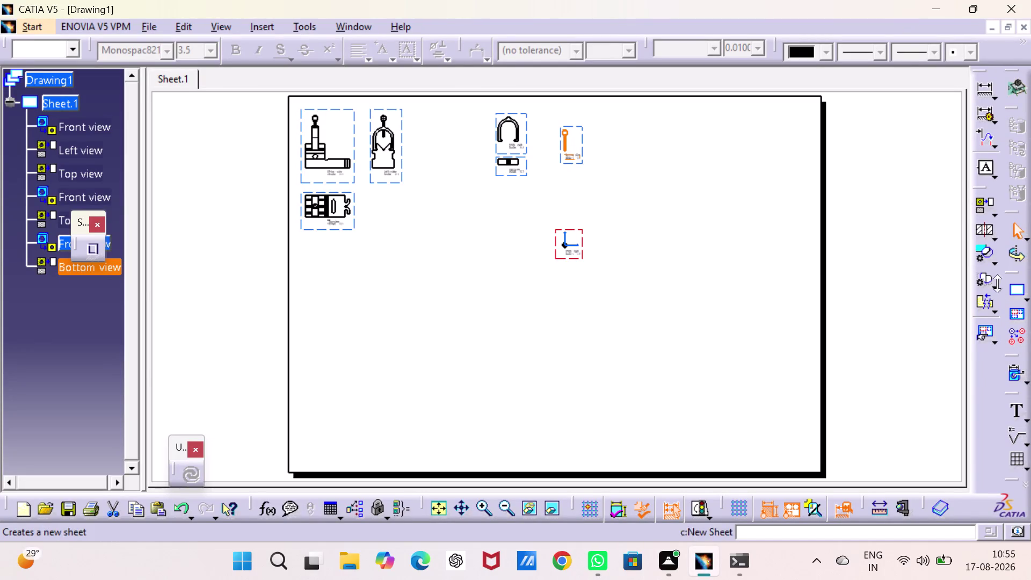
Start an isometric view using the V-shape assembly product as its source.
click(995, 212)
click(994, 225)
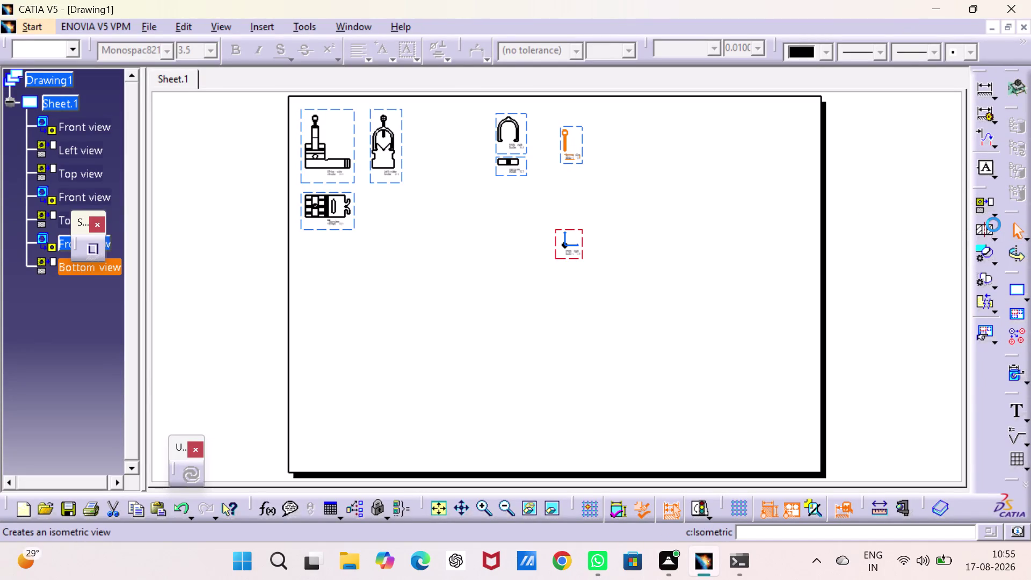
click(353, 26)
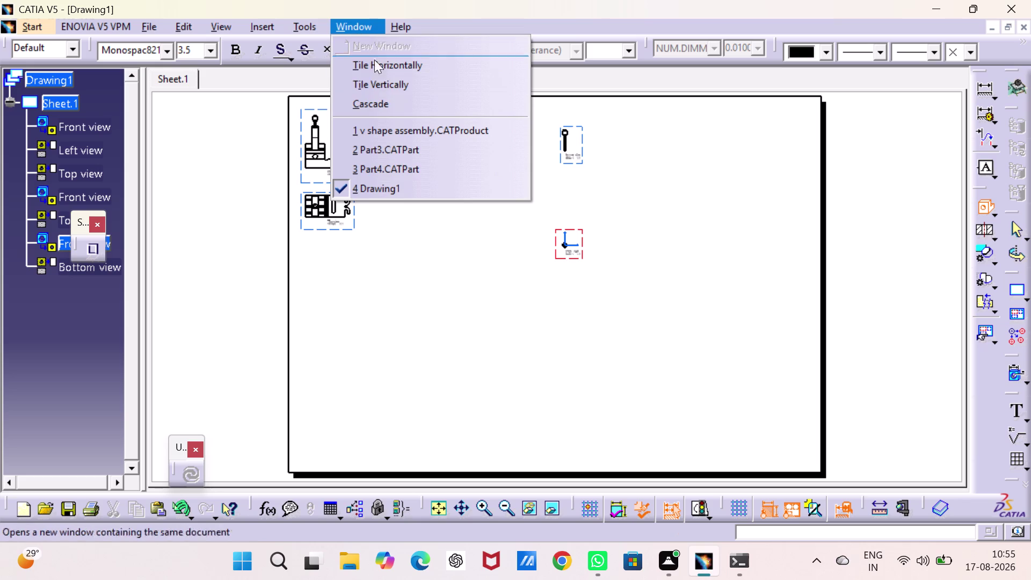
click(407, 136)
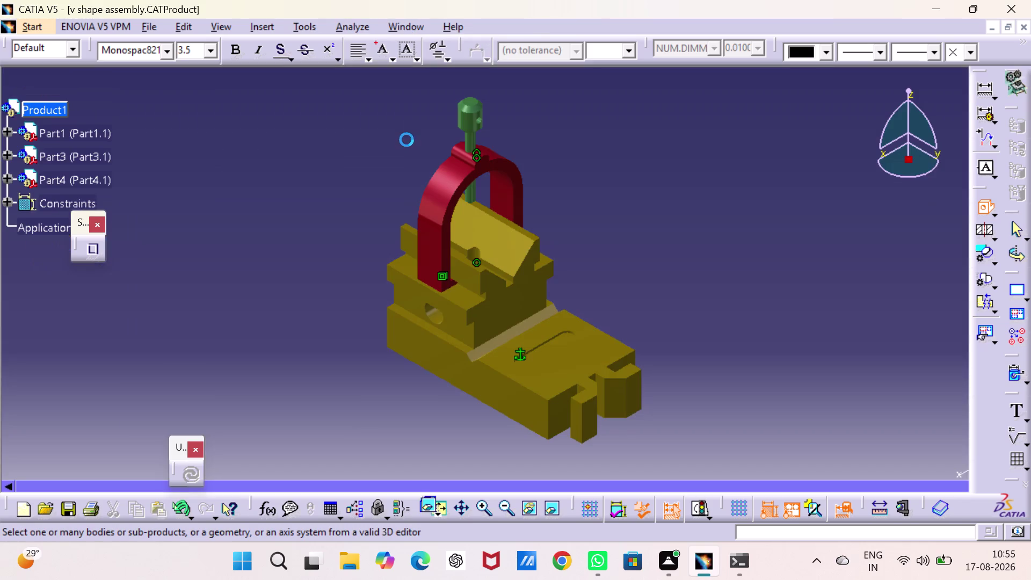
click(429, 251)
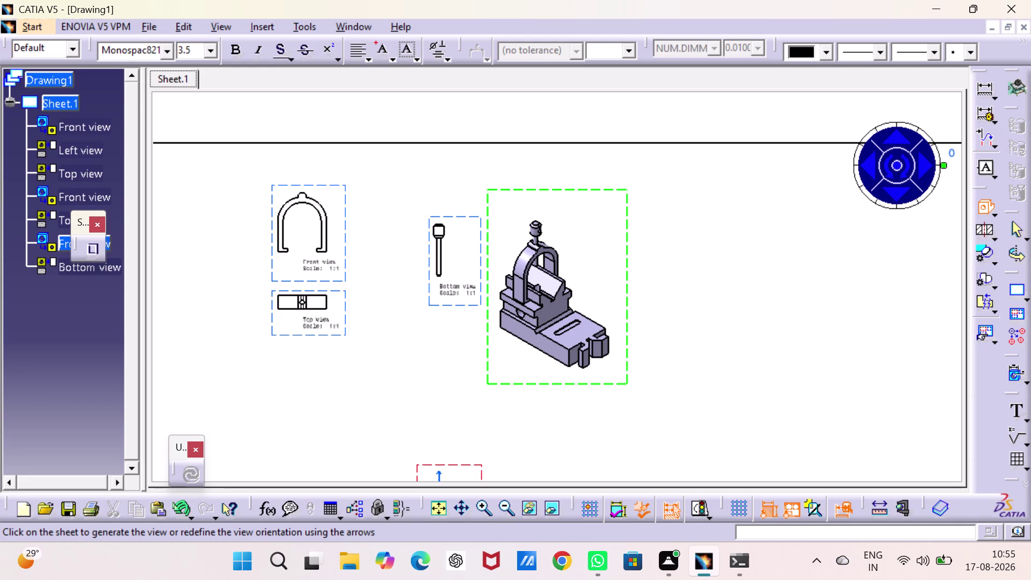
Place the isometric view on the sheet, right of the orthographic views.
click(695, 282)
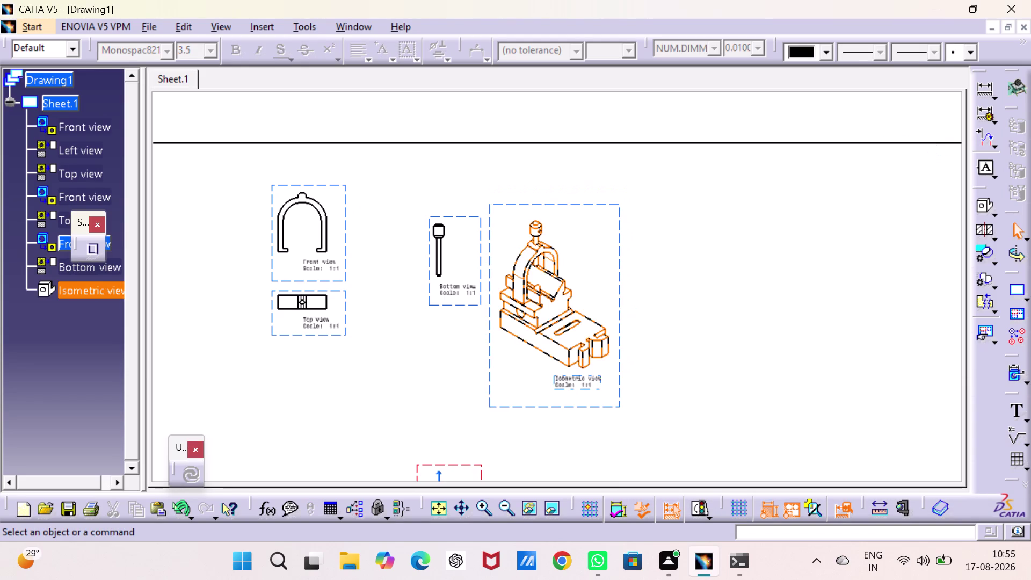
drag(618, 304, 822, 388)
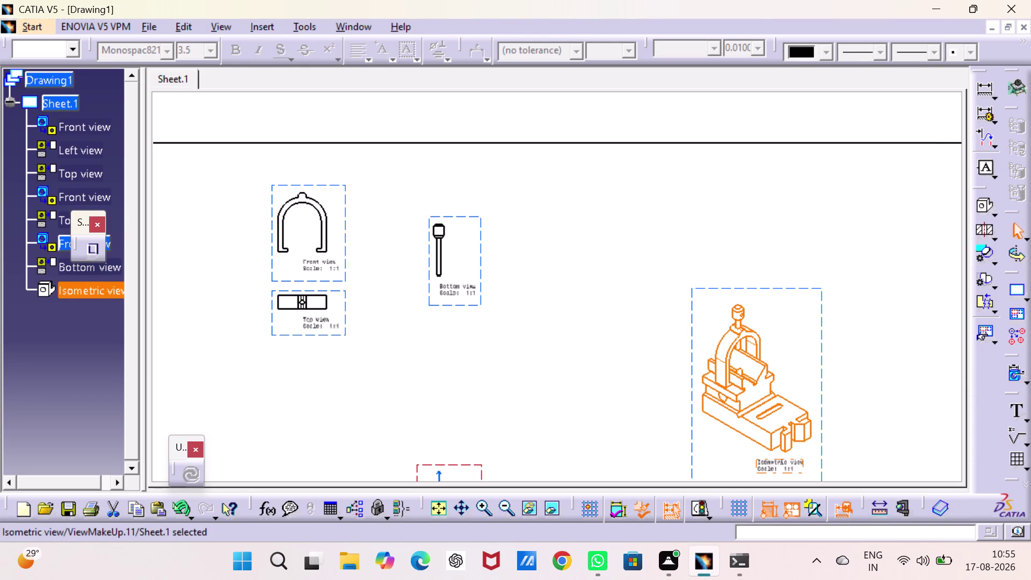
middle_drag(373, 362, 531, 322)
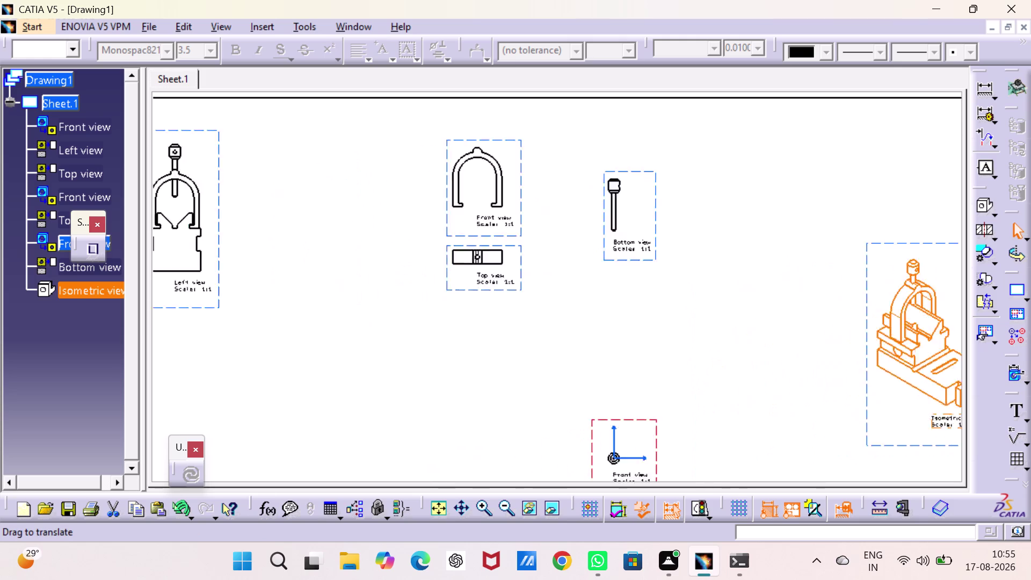
middle_drag(531, 323, 886, 278)
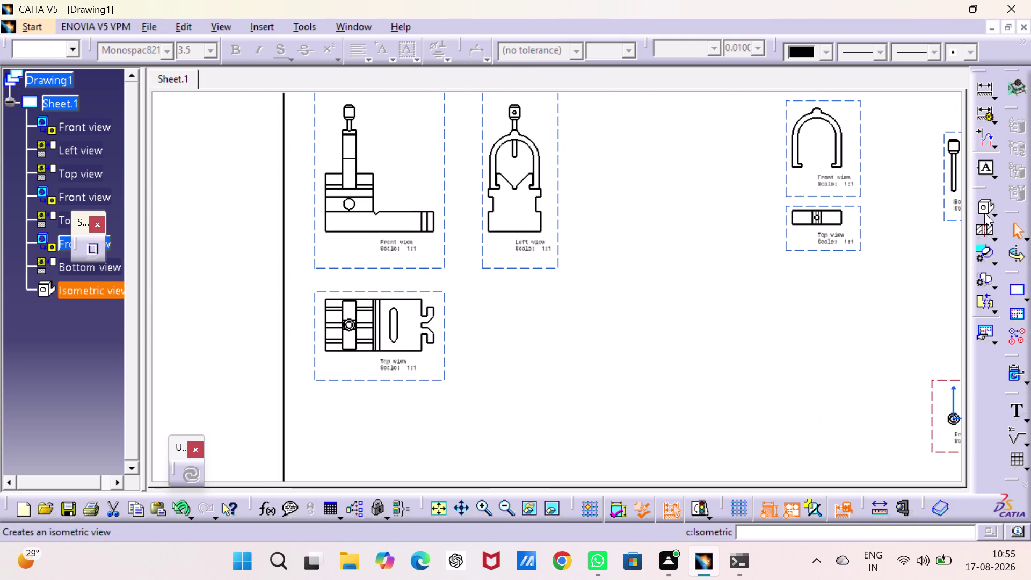
double_click(985, 89)
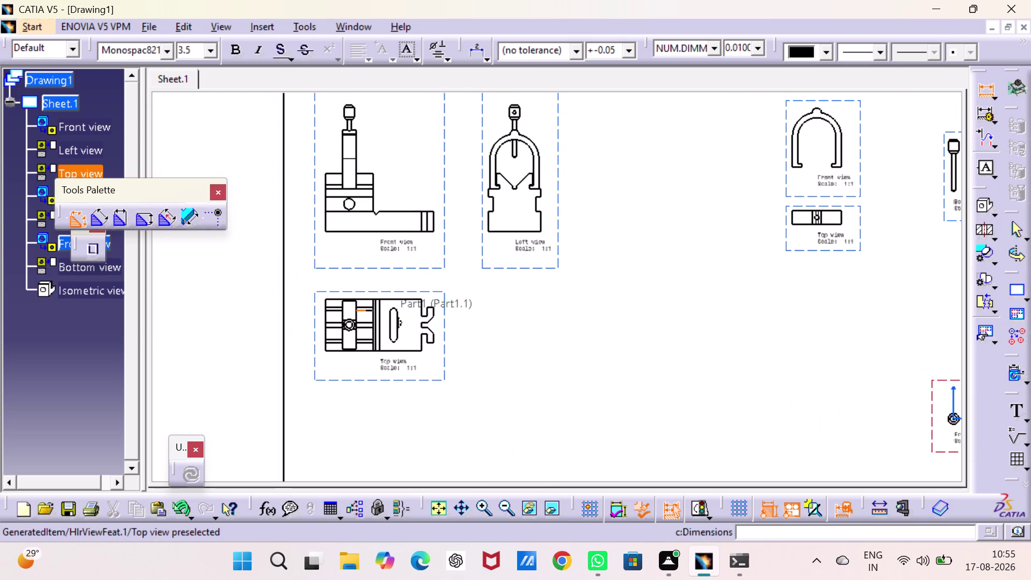
Zoom into the top view and dimension its 80 overall length.
click(423, 340)
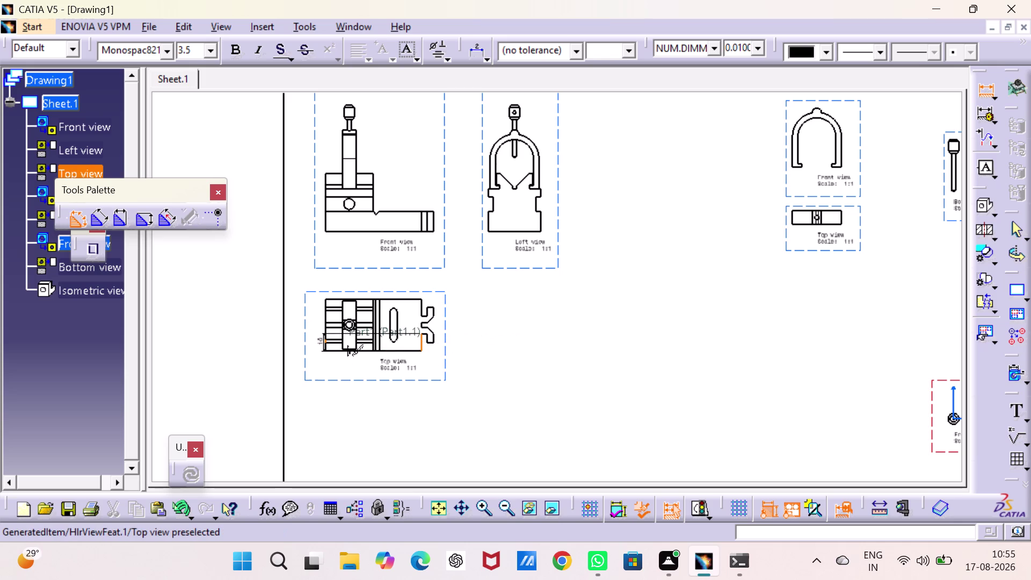
scroll(up, 3)
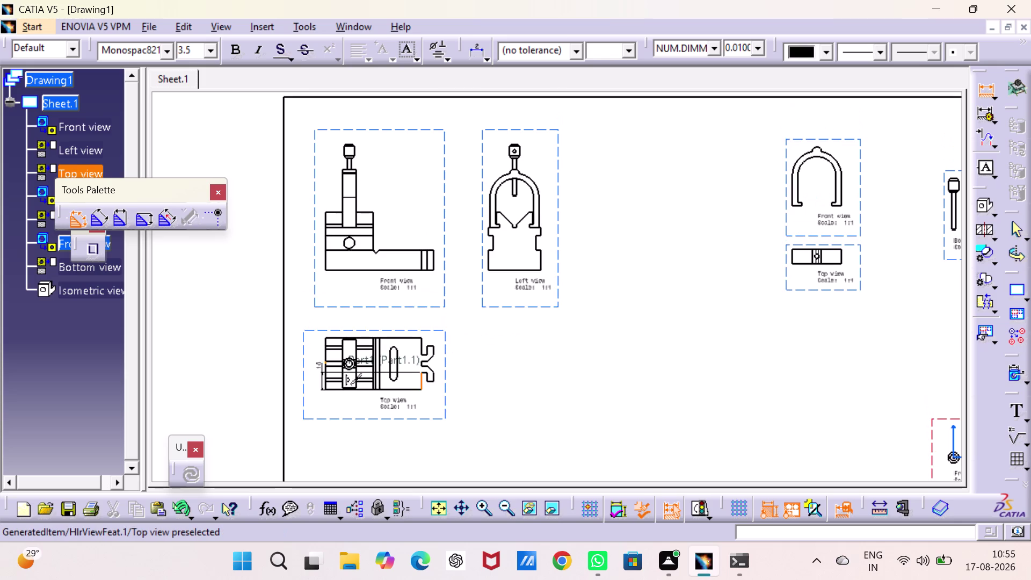
middle_drag(330, 329, 335, 297)
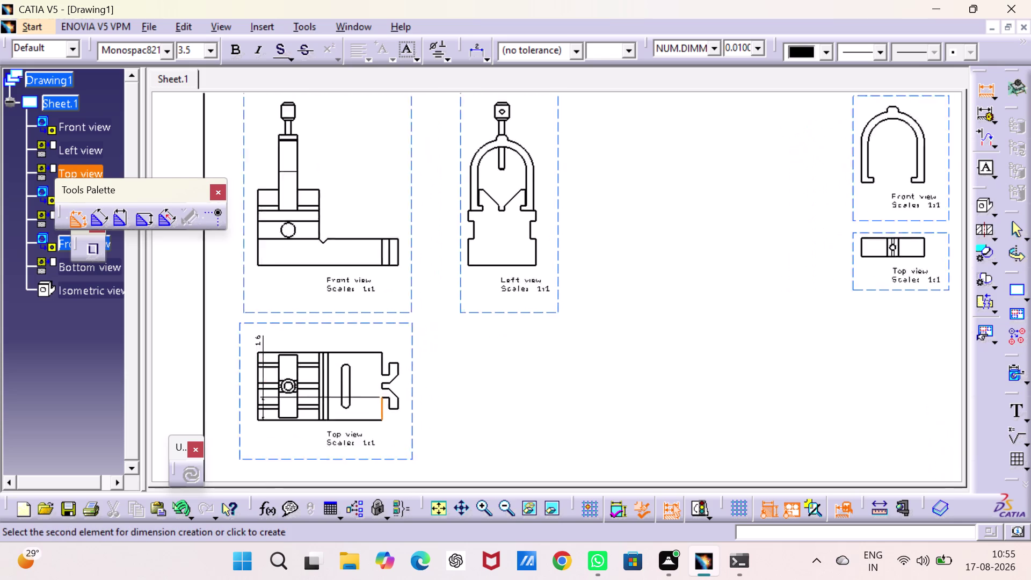
middle_drag(334, 297, 339, 264)
middle_drag(345, 274, 677, 186)
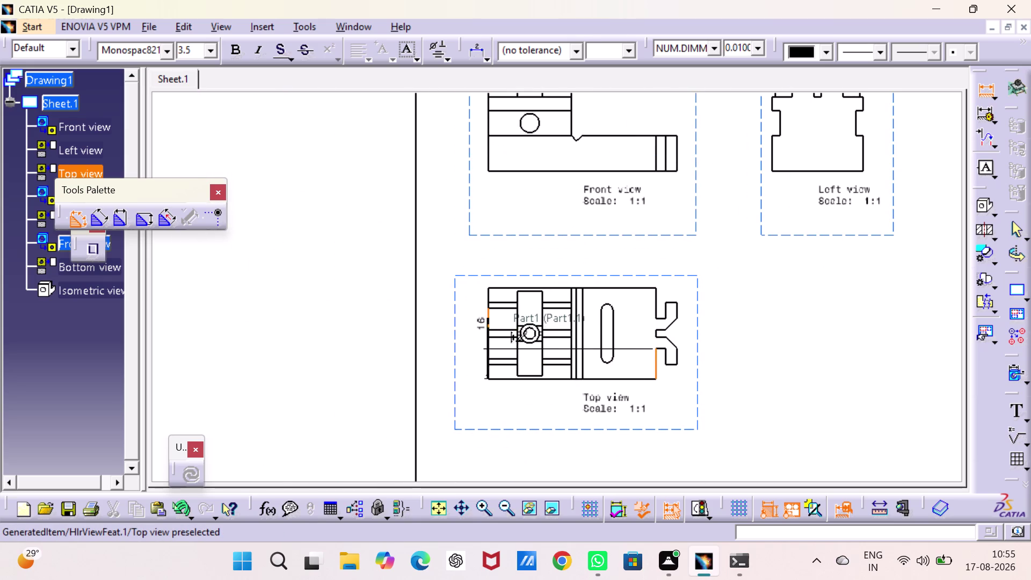
click(489, 321)
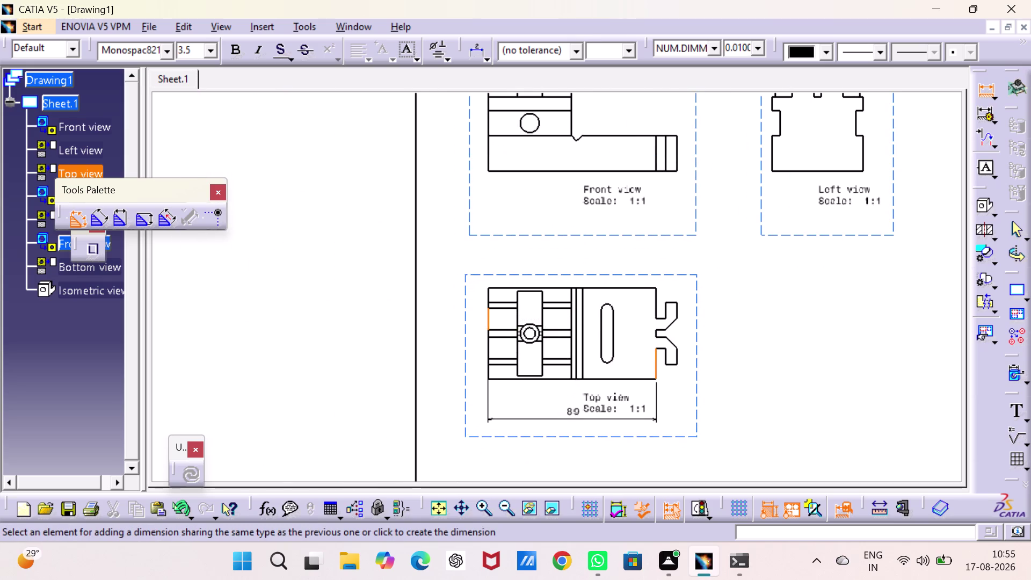
click(564, 439)
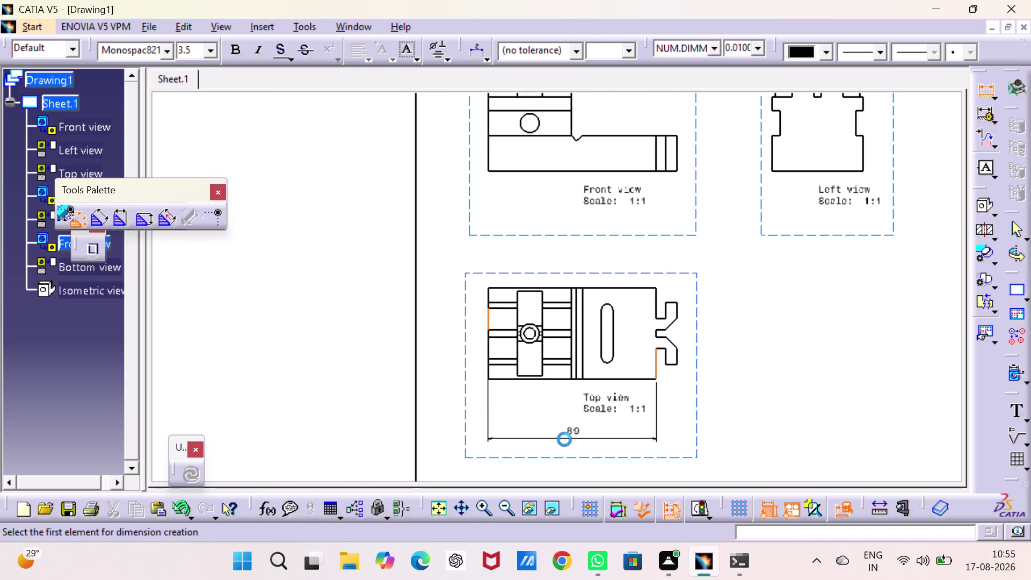
Add the 11 end-step and 25 notch dimensions to the top view.
click(657, 367)
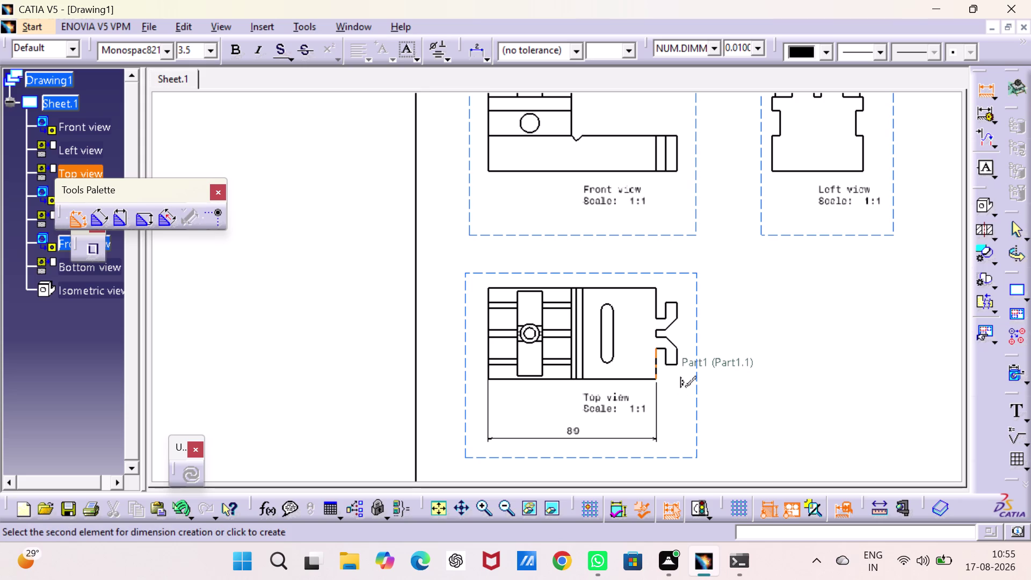
click(678, 355)
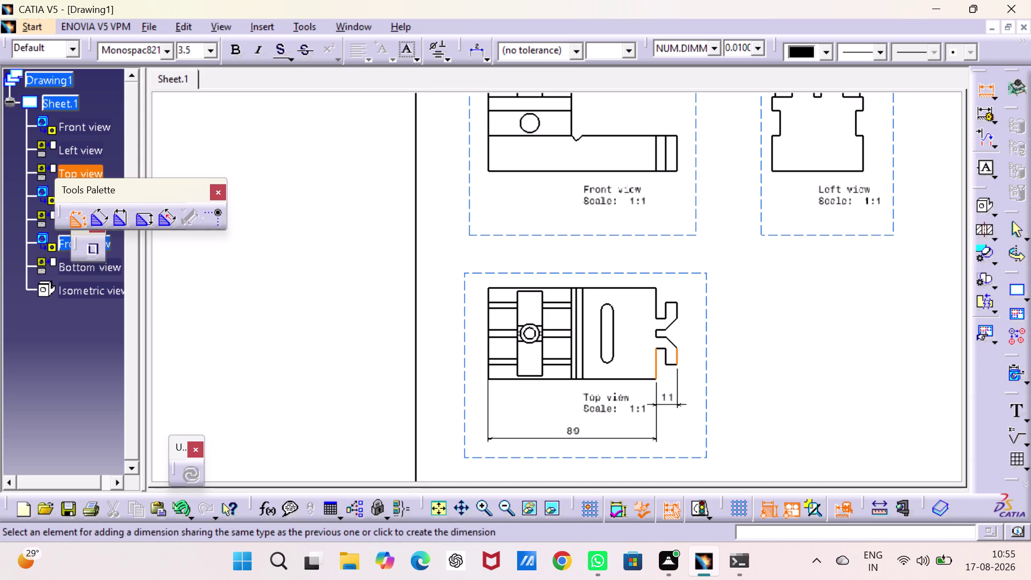
click(666, 437)
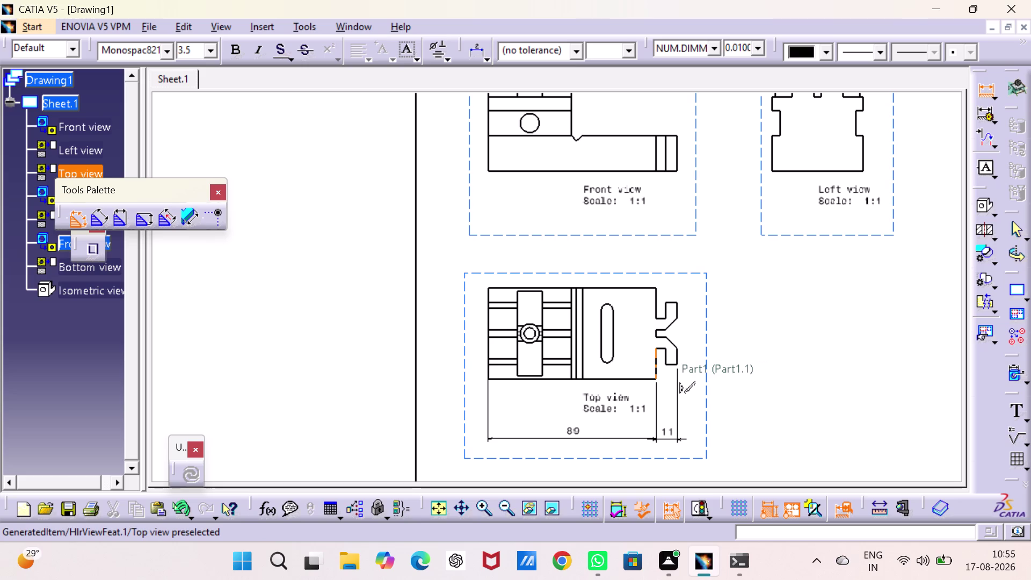
click(614, 331)
click(702, 335)
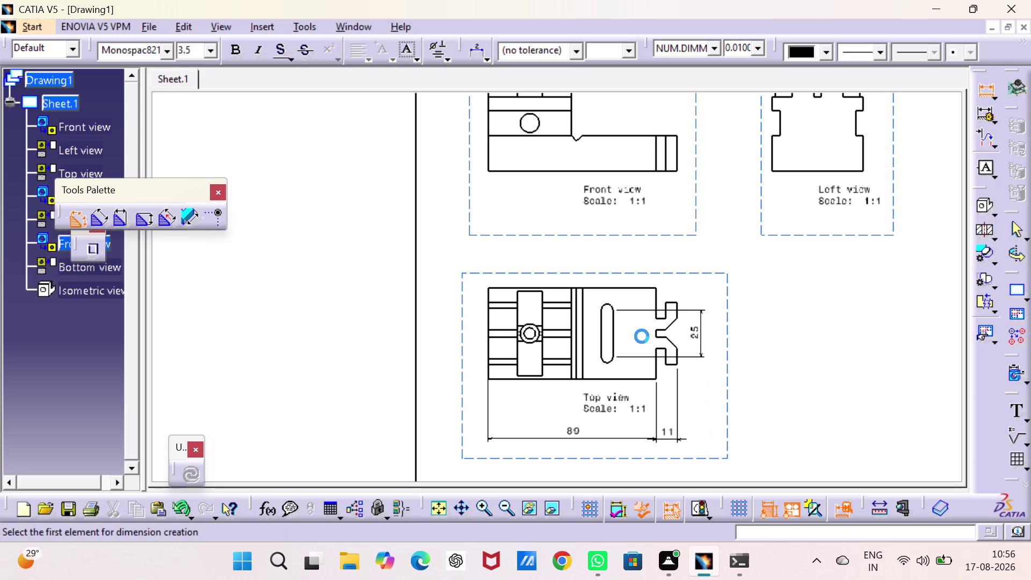
click(608, 362)
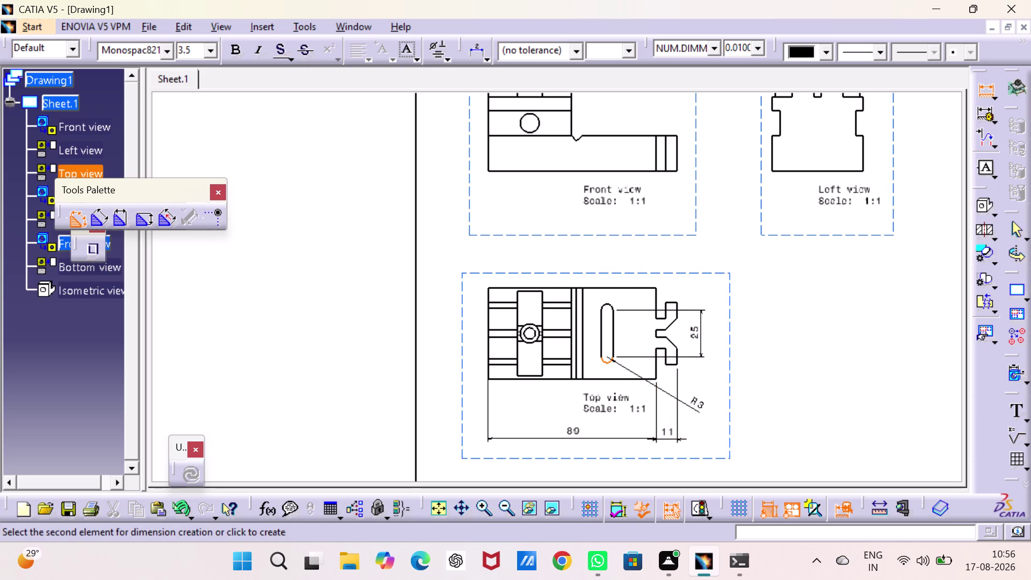
Add R3 and R5 radius dimensions to the top view's circles.
click(694, 405)
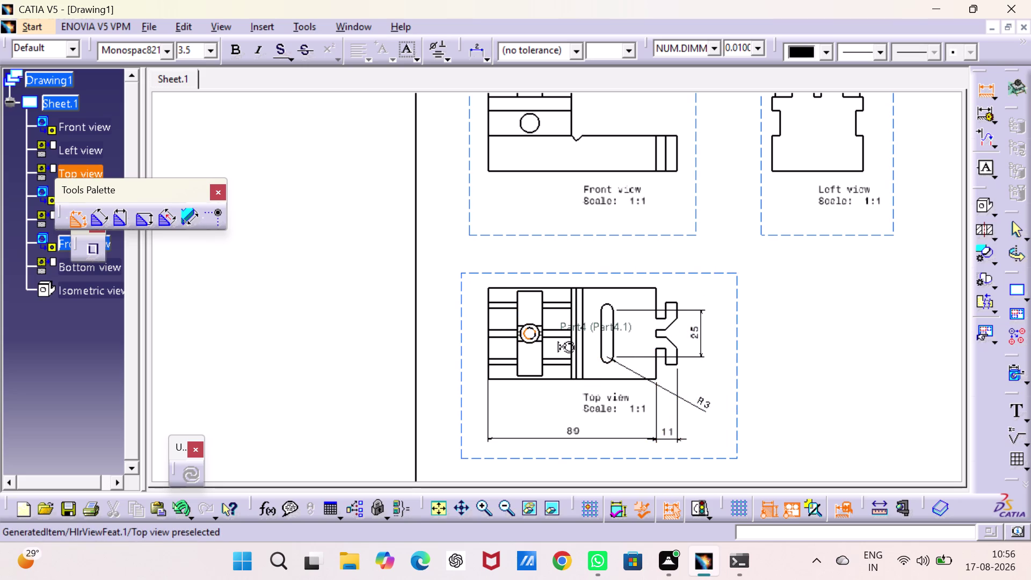
click(533, 332)
click(579, 267)
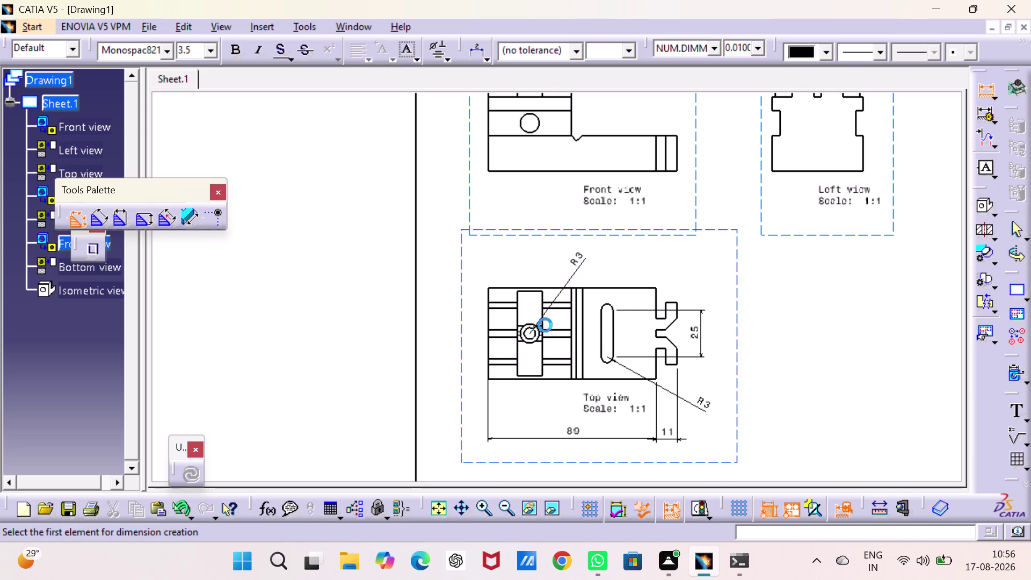
click(540, 332)
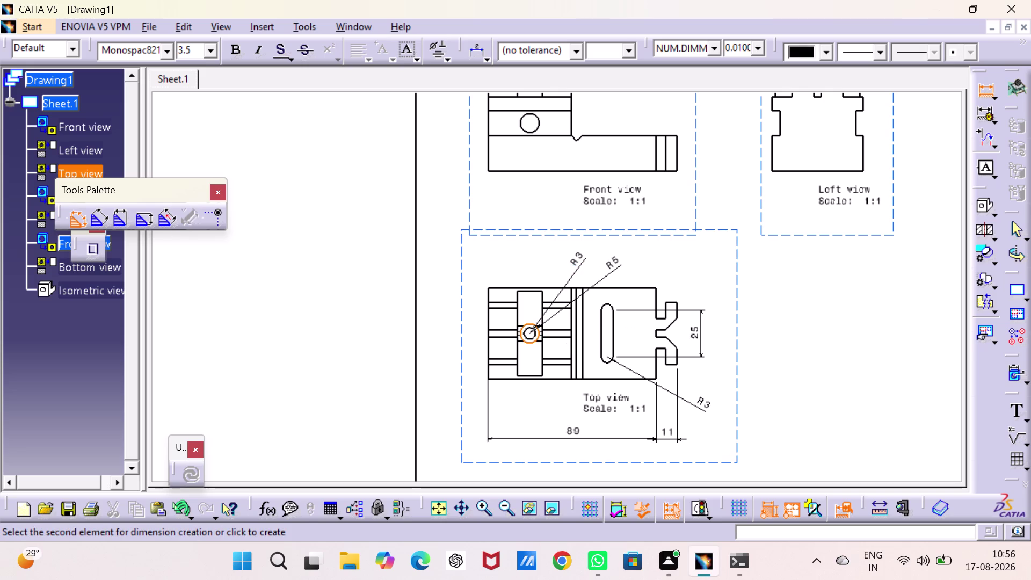
click(611, 271)
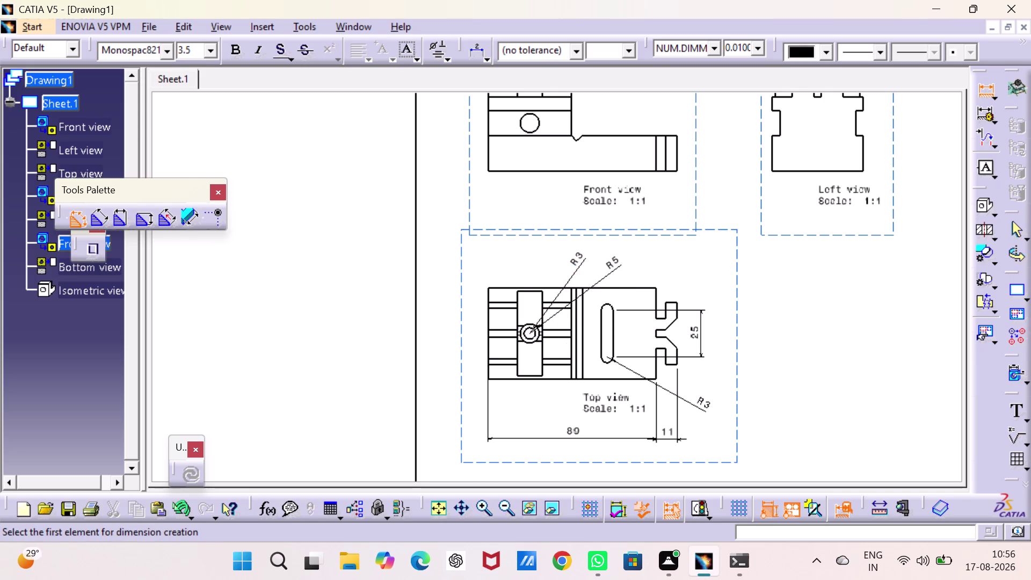
Dimension the top view's 40 width and pick the right end's edges for a height.
click(493, 289)
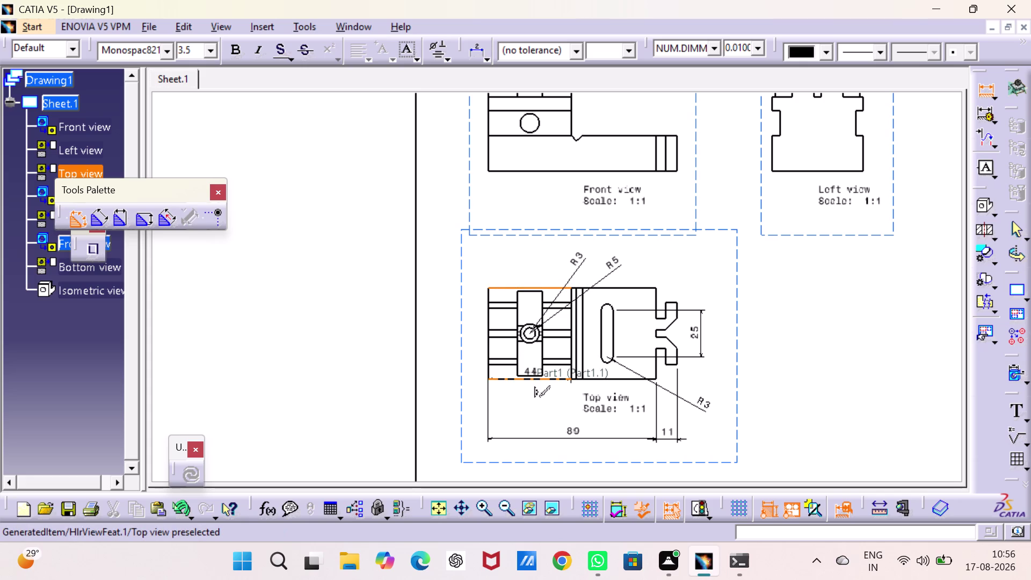
click(508, 379)
click(470, 334)
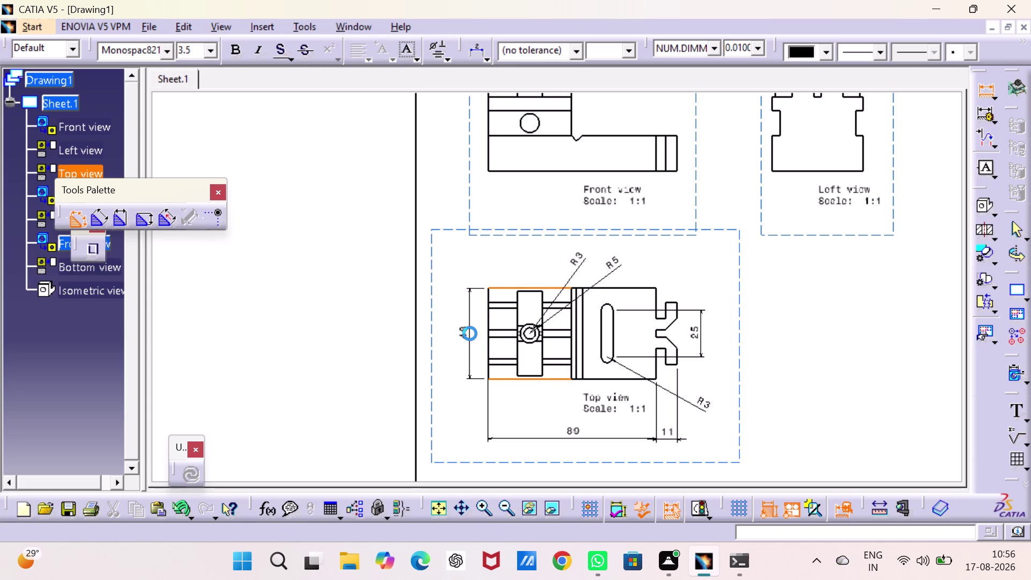
click(670, 302)
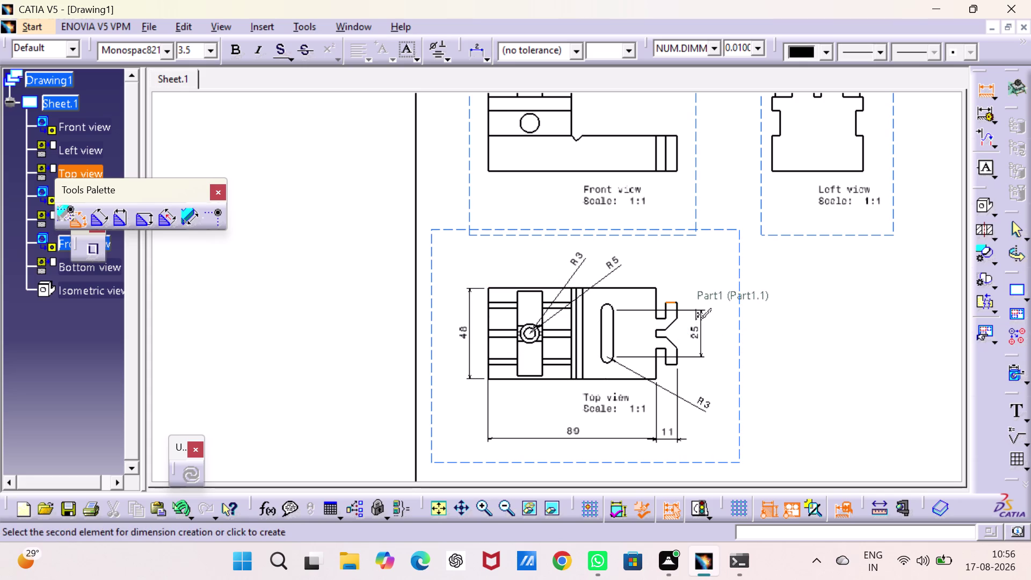
click(673, 364)
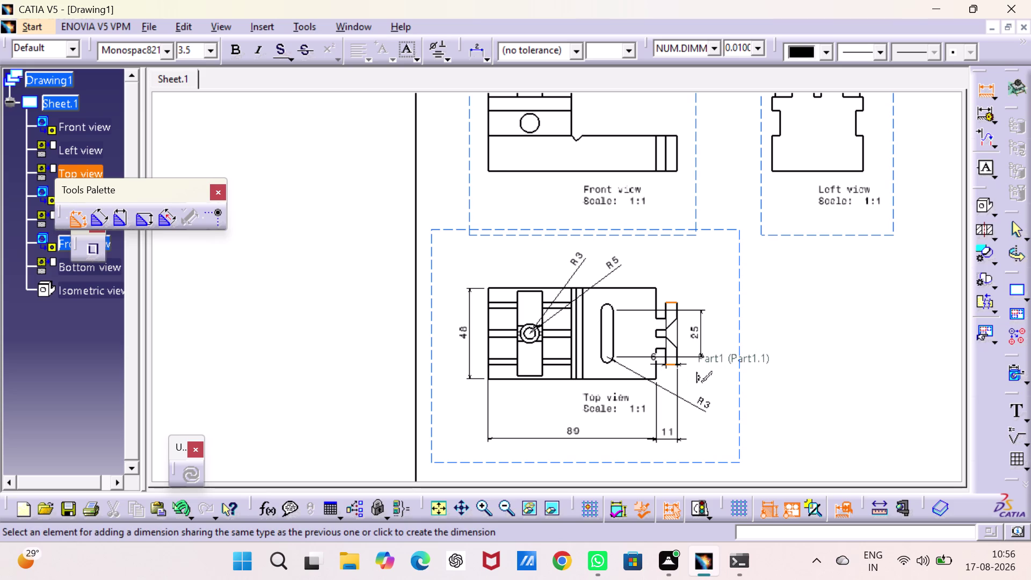
click(721, 342)
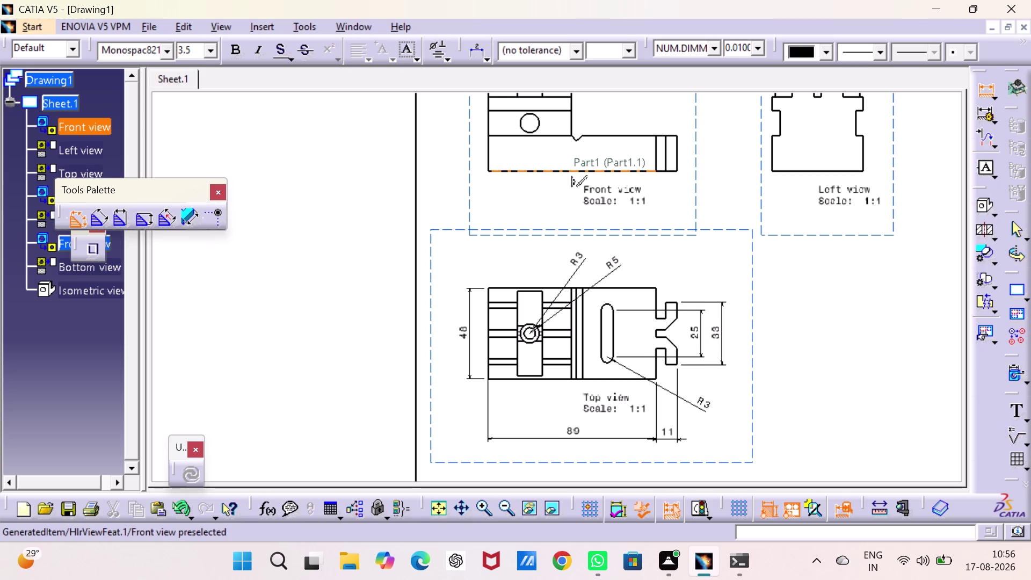
Place the 38 right-end dimension and the 80 front-view length.
click(485, 150)
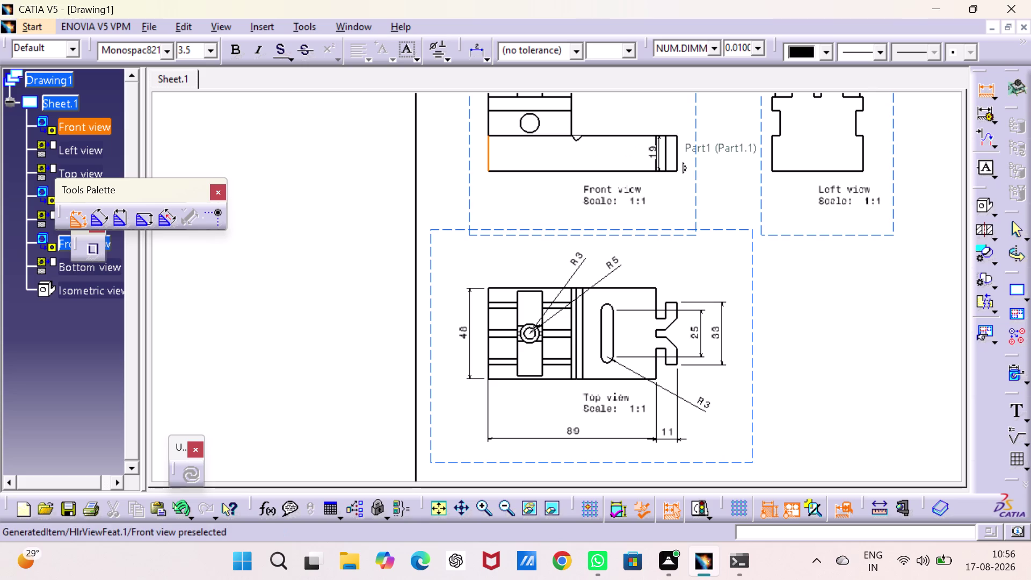
click(655, 155)
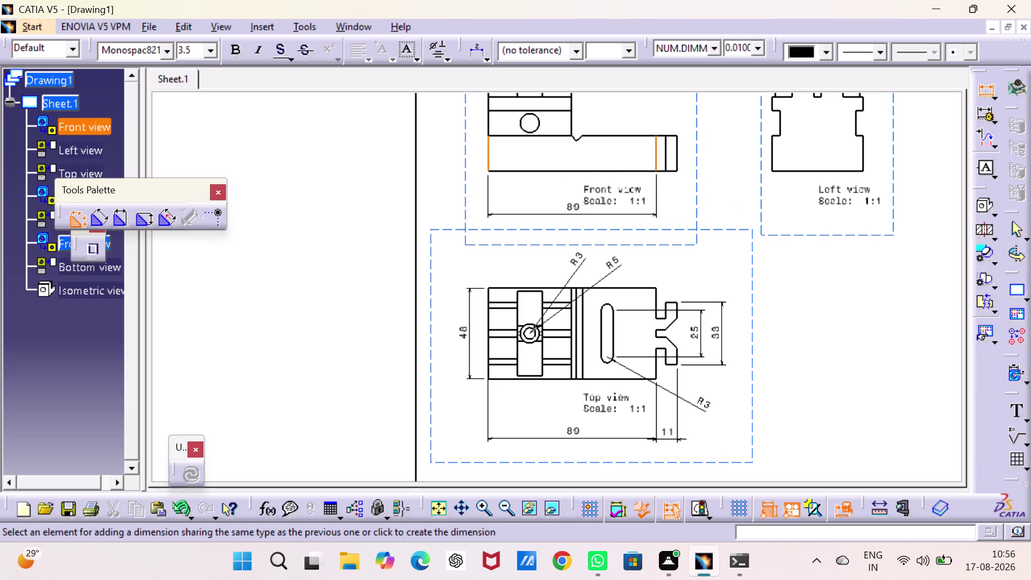
click(607, 217)
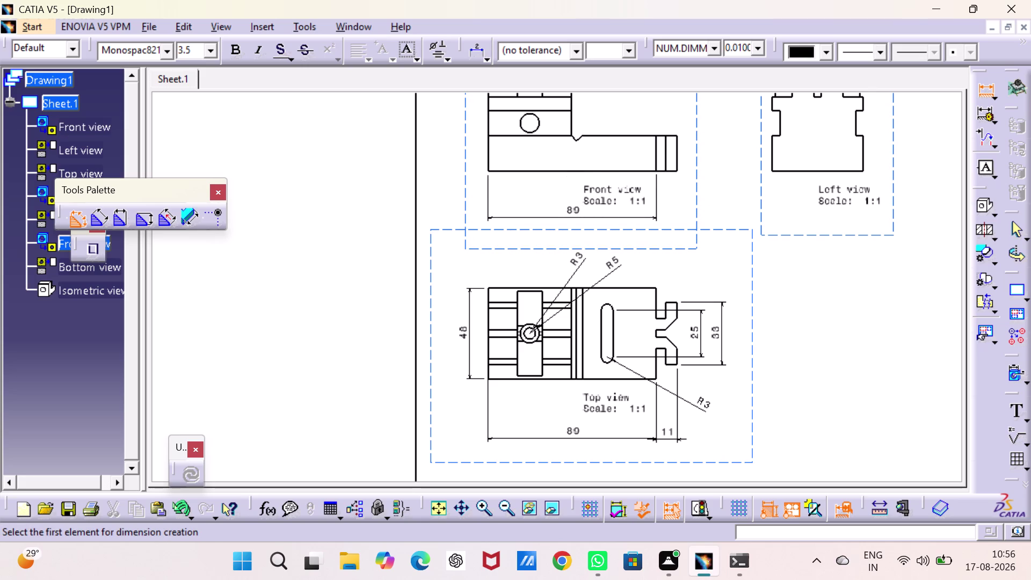
Add the 54 height, 48 width and a small V-notch dimension to the left view.
middle_drag(830, 185, 752, 327)
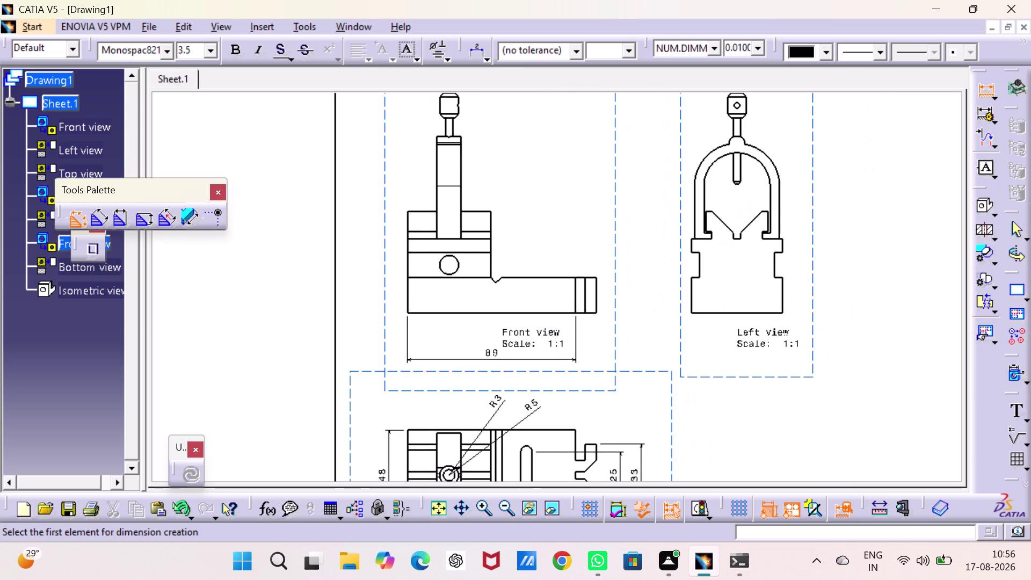
middle_drag(752, 326, 722, 319)
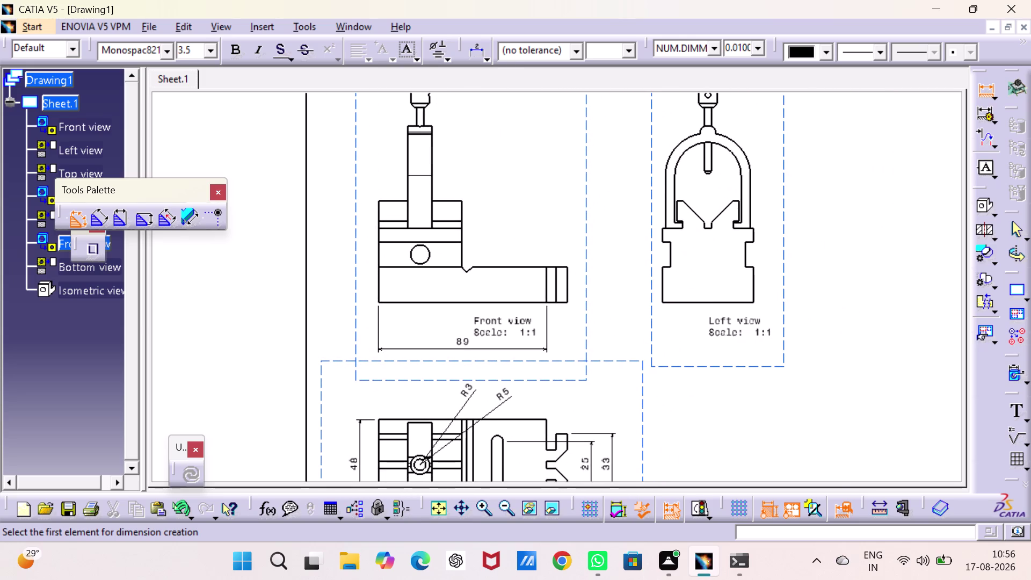
click(720, 303)
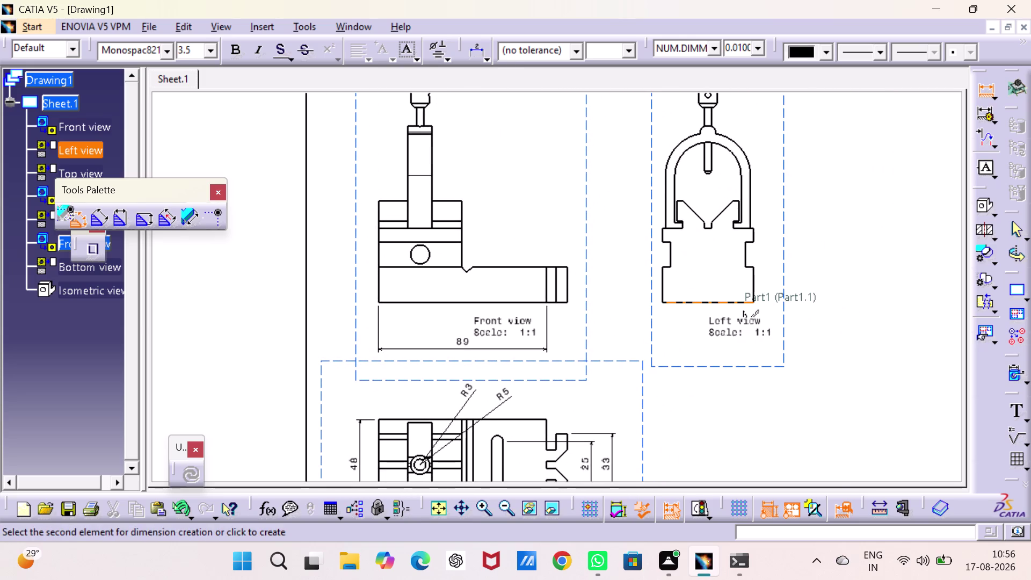
click(735, 200)
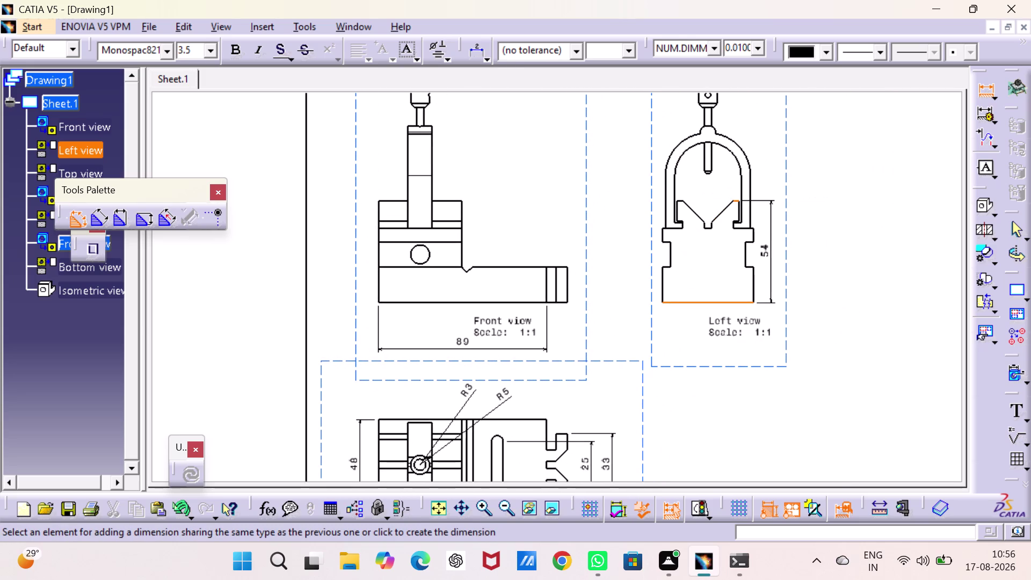
click(771, 229)
click(712, 302)
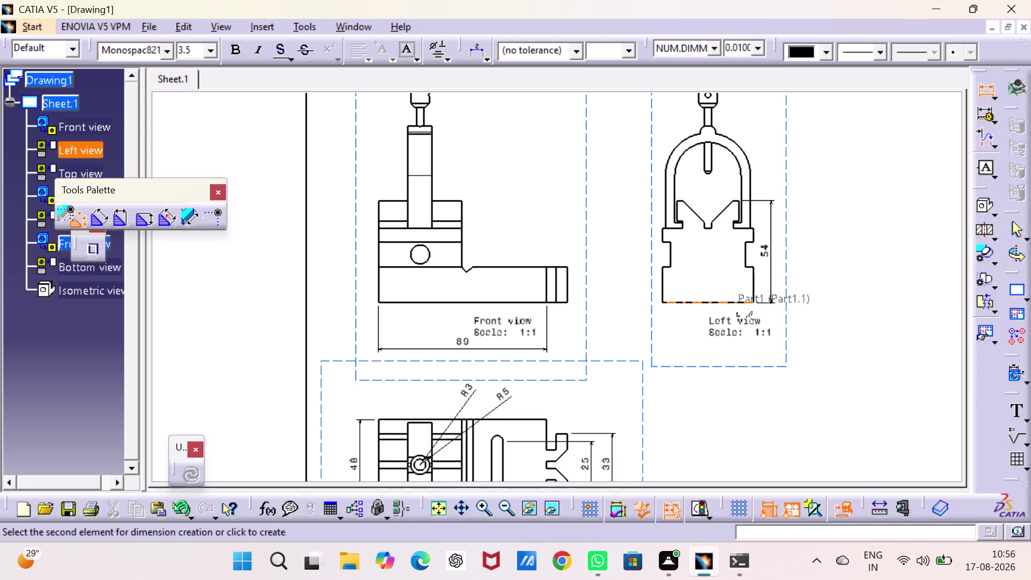
click(719, 356)
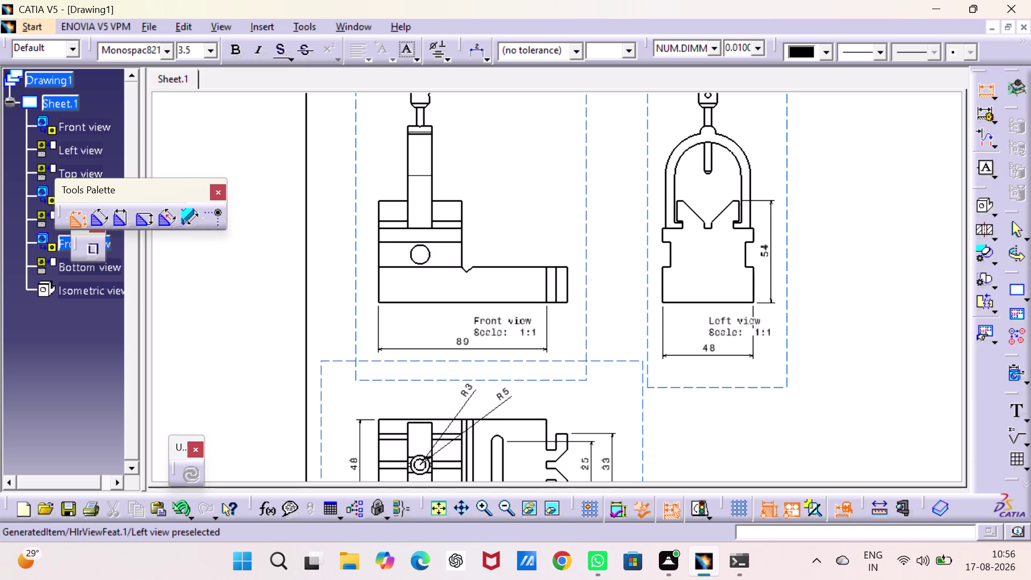
click(737, 211)
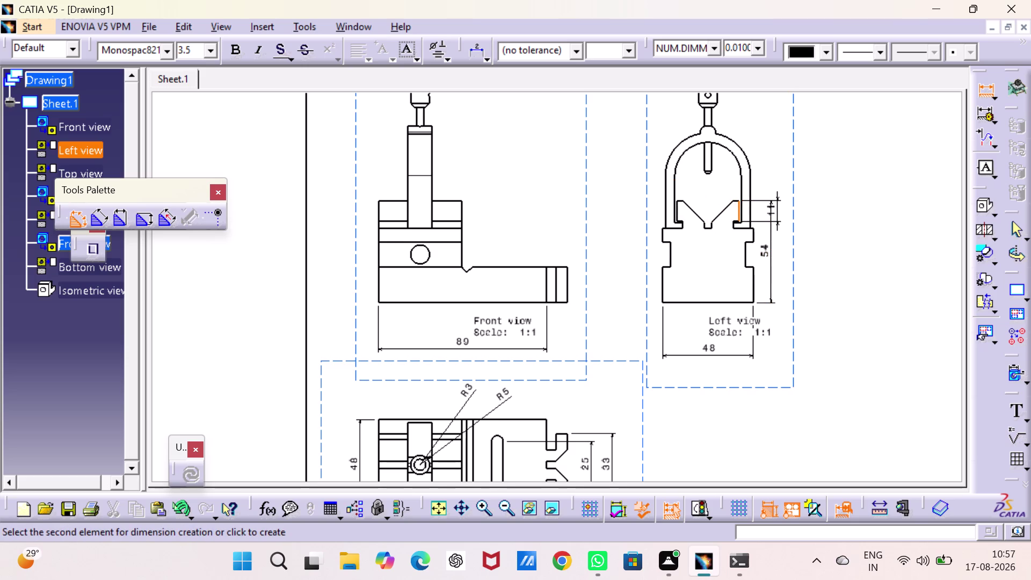
click(779, 215)
Pan to the clamp (Part3) views and pick both outer sides of its front view.
middle_drag(742, 249, 624, 137)
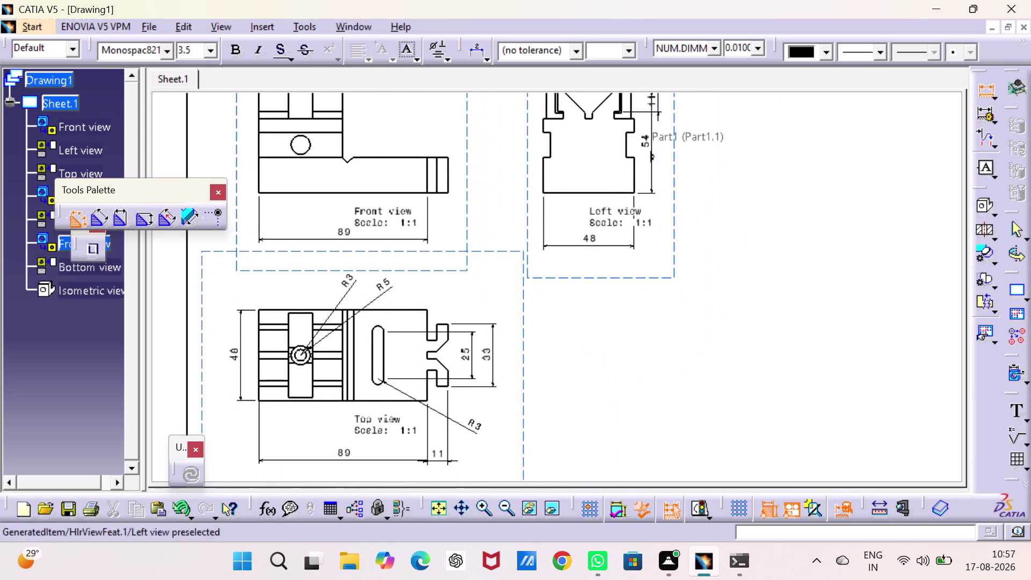
middle_drag(682, 272, 641, 177)
middle_drag(691, 275, 672, 208)
middle_drag(675, 267, 485, 518)
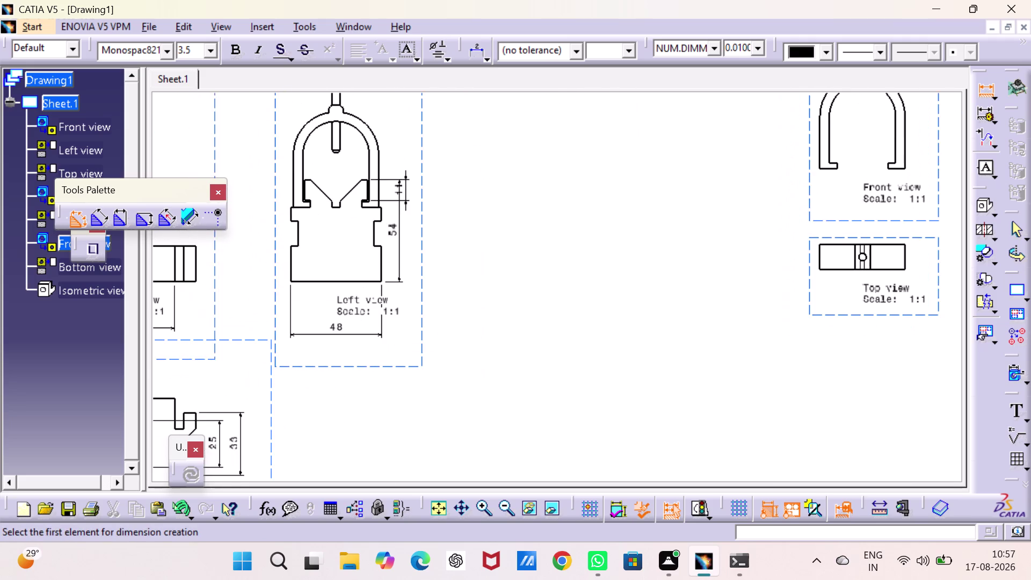
middle_drag(707, 214, 554, 363)
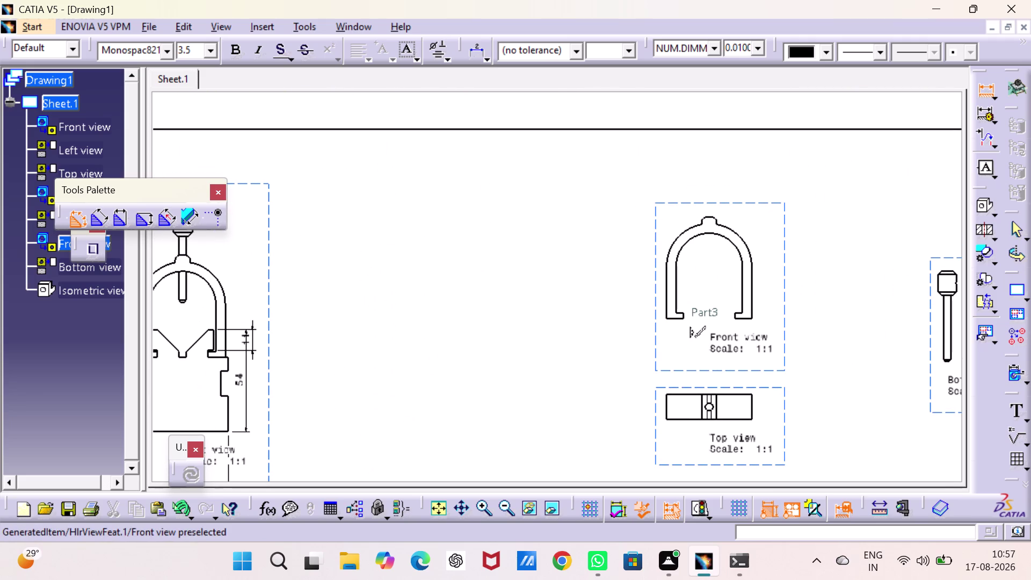
click(666, 306)
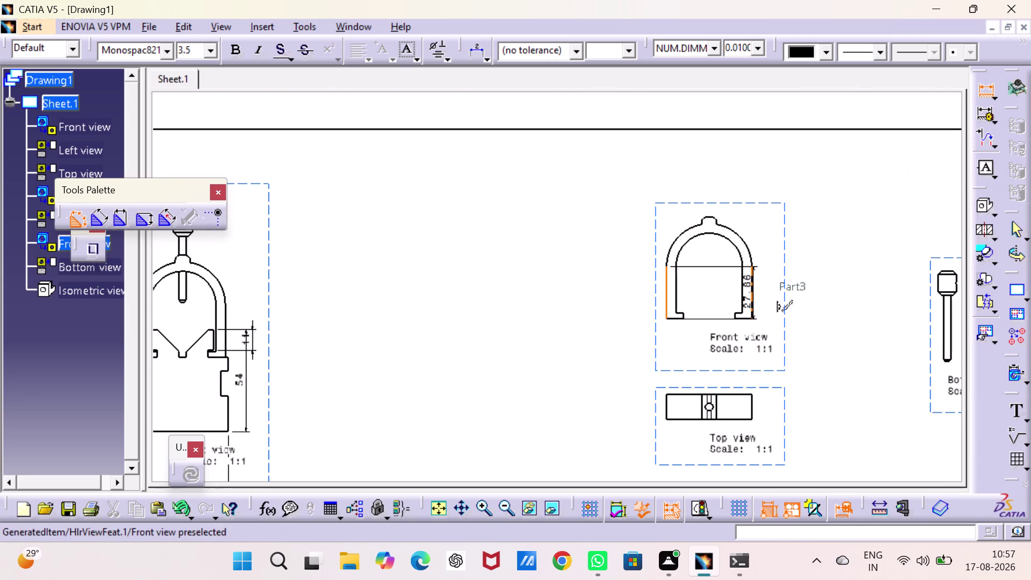
click(752, 293)
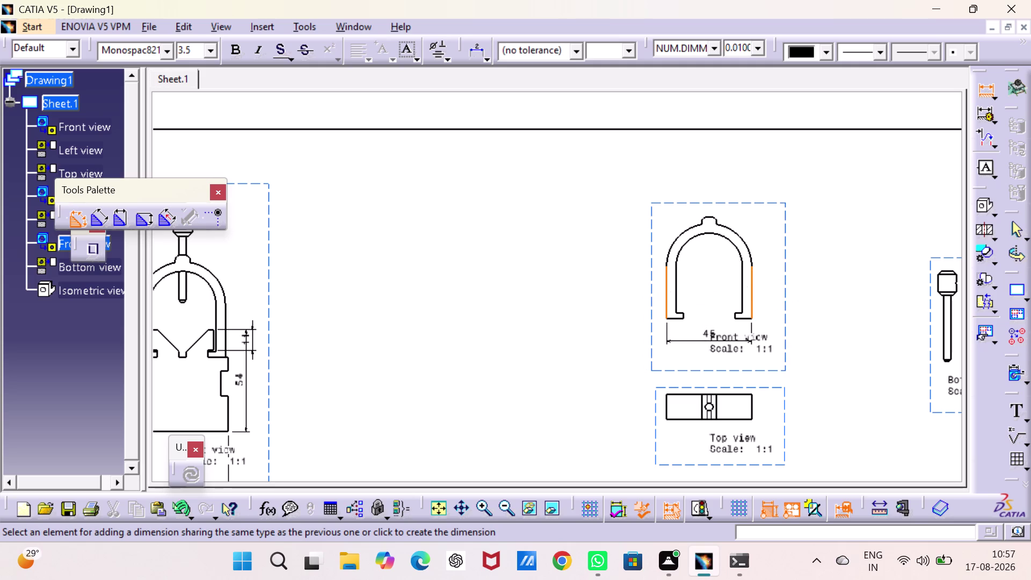
Place the 45 overall width below the clamp and zoom into its front view.
click(720, 365)
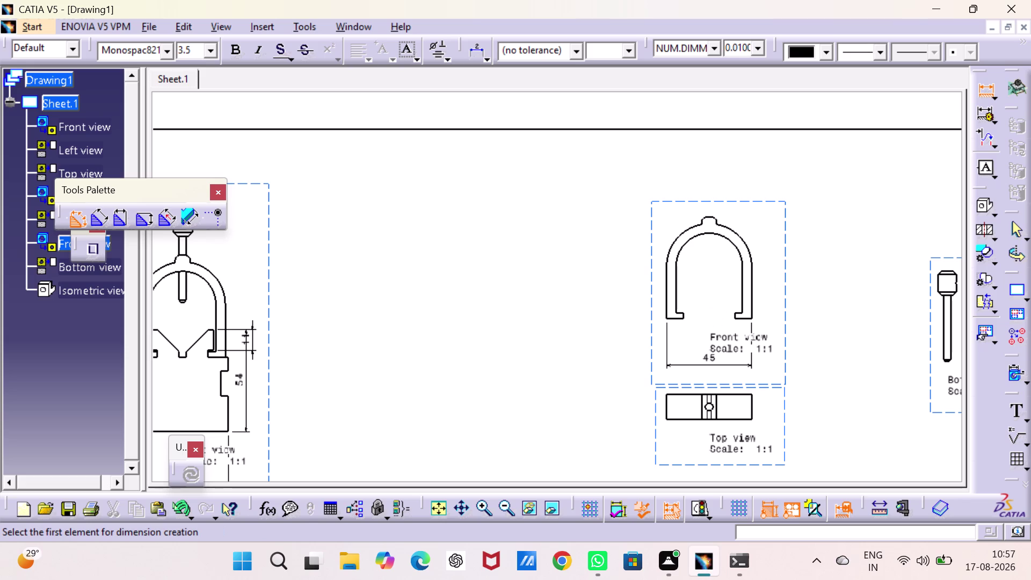
middle_drag(715, 315, 723, 234)
middle_drag(753, 277, 575, 260)
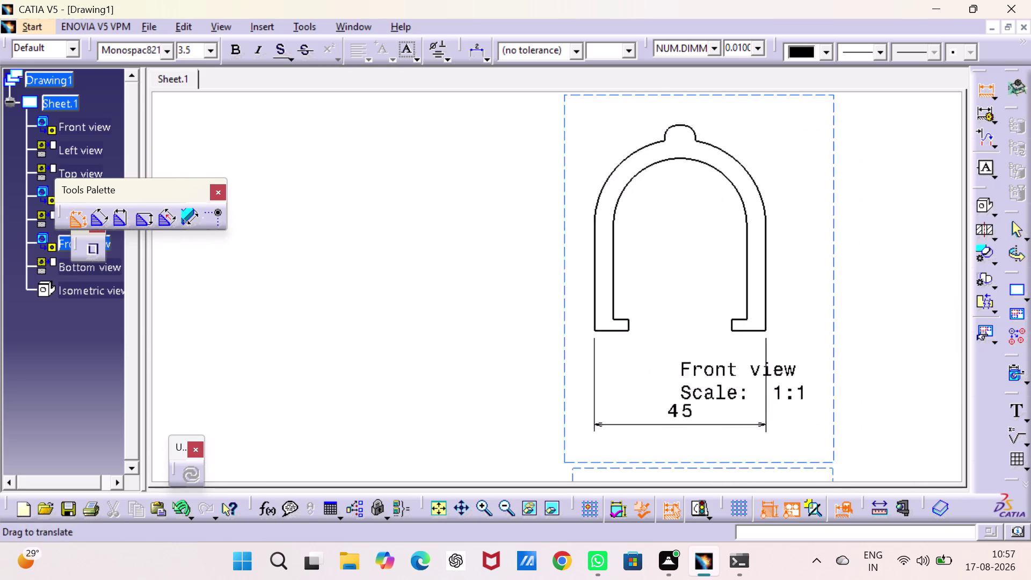
middle_drag(575, 260, 391, 229)
Dimension the 27 opening between the feet and the 3 foot thickness.
click(449, 300)
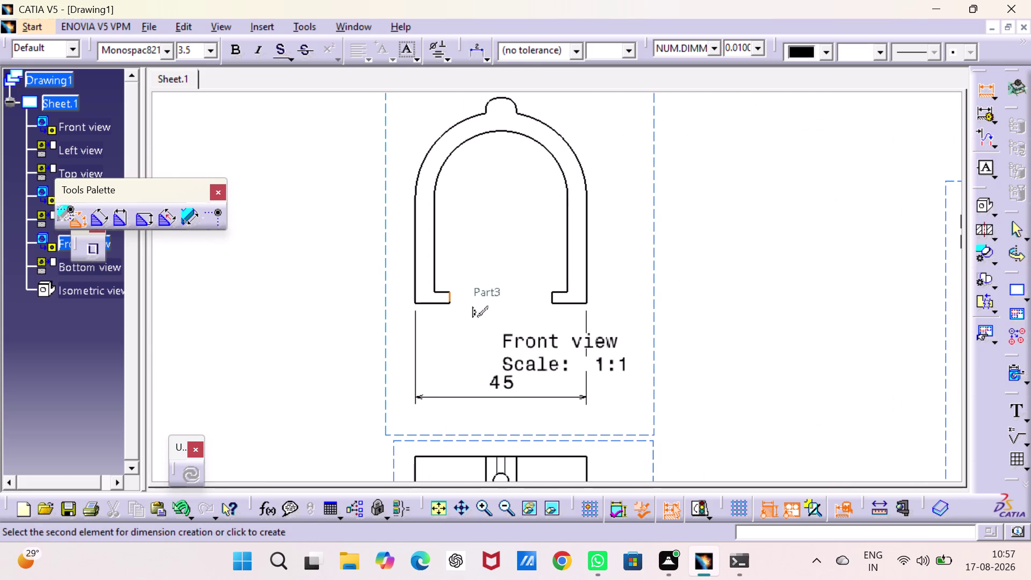
click(553, 296)
click(501, 326)
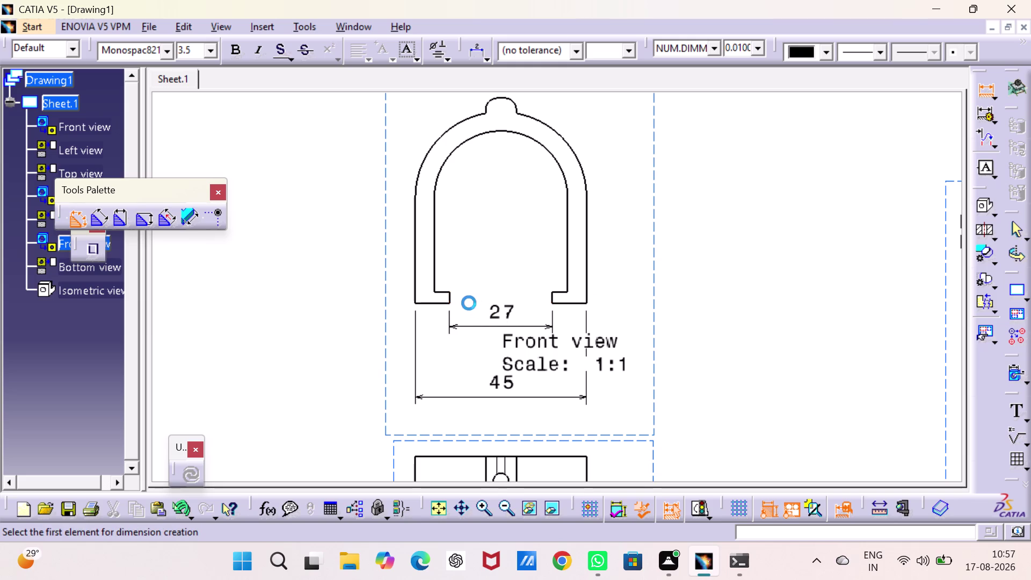
click(450, 296)
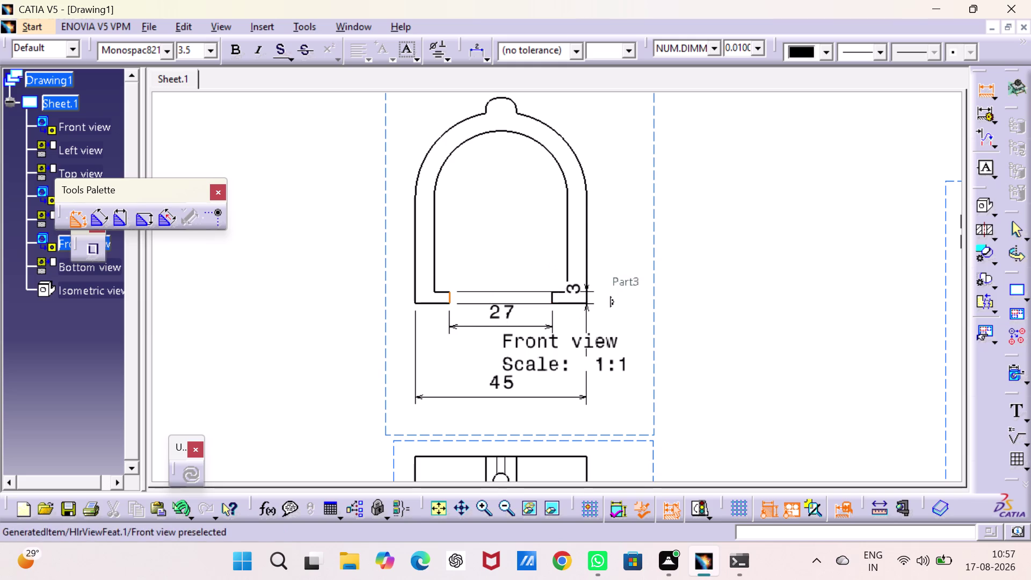
click(608, 286)
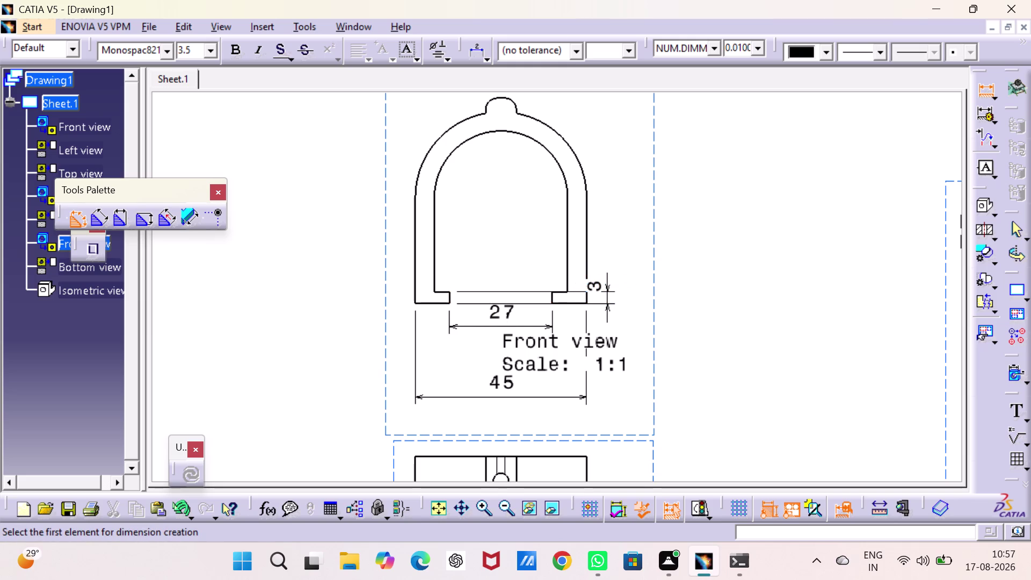
middle_drag(527, 382, 523, 168)
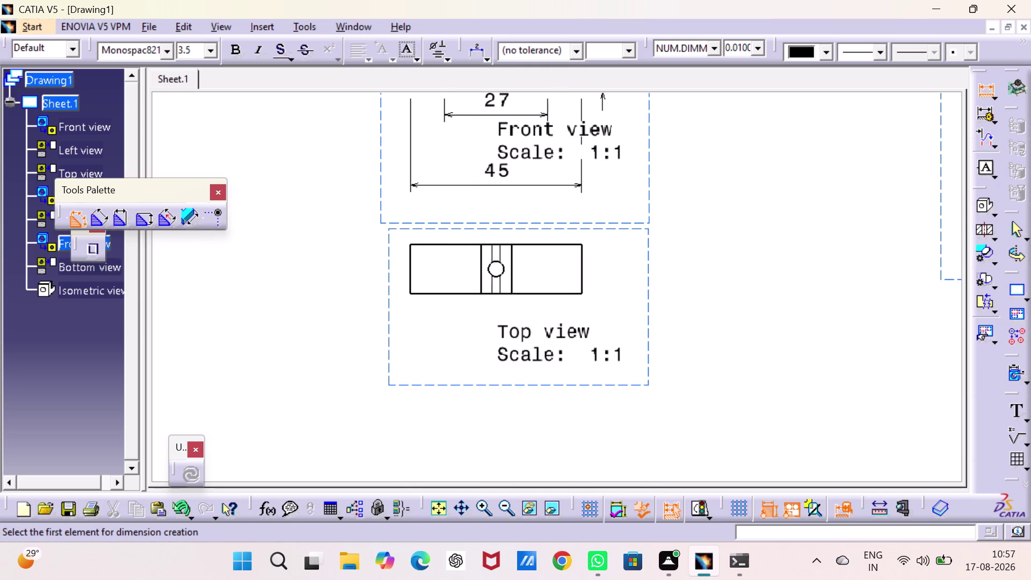
Add the 13 depth, 45 length and R2 hole radius to the clamp's top view.
click(408, 267)
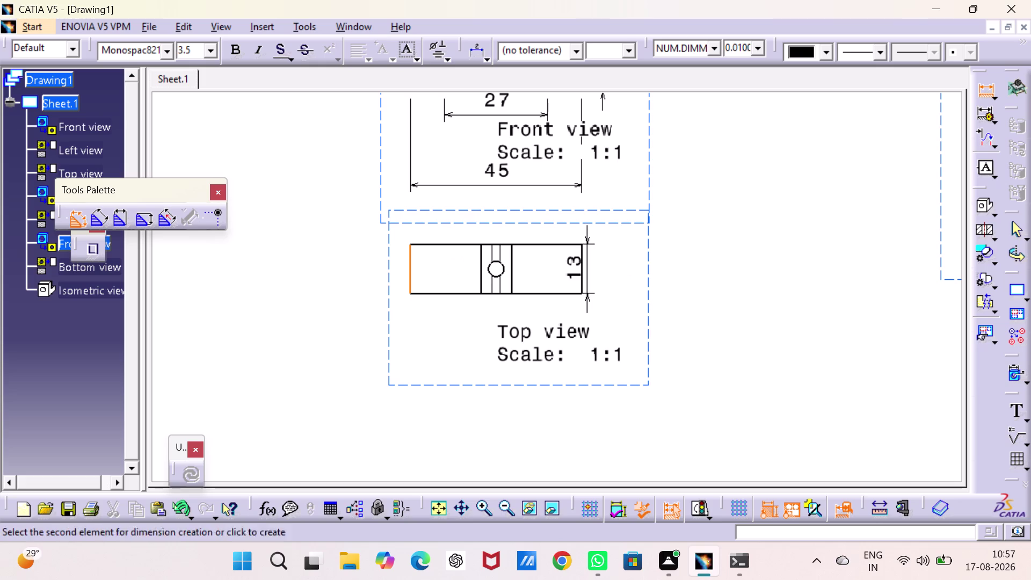
click(582, 272)
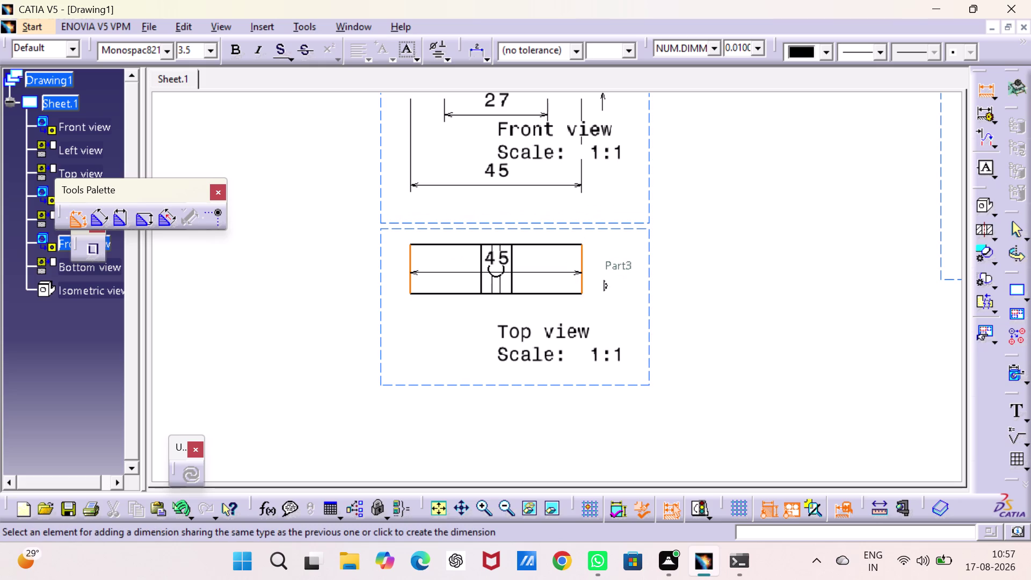
click(515, 323)
click(581, 271)
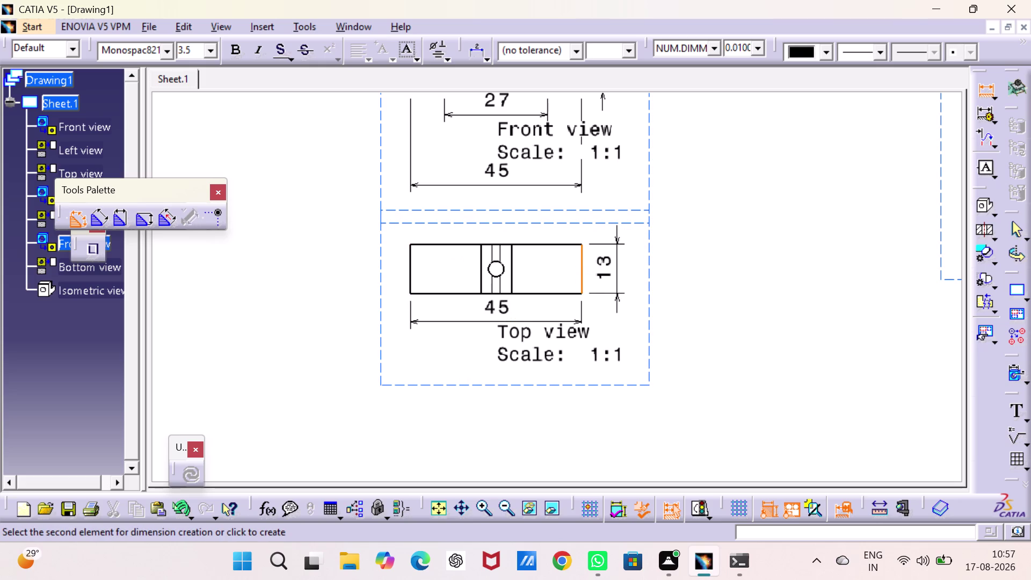
click(618, 269)
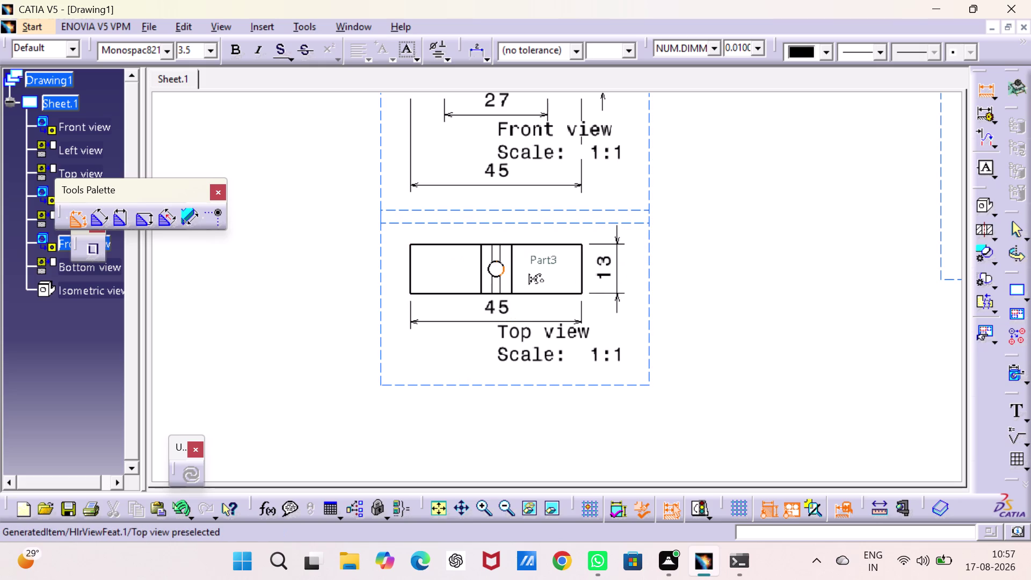
click(504, 266)
click(463, 307)
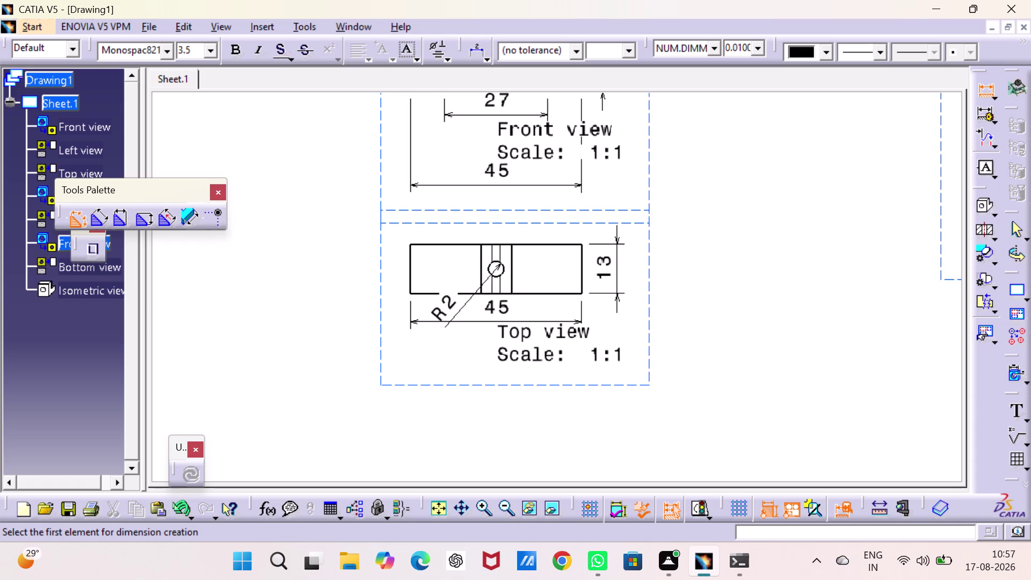
middle_drag(665, 264, 402, 448)
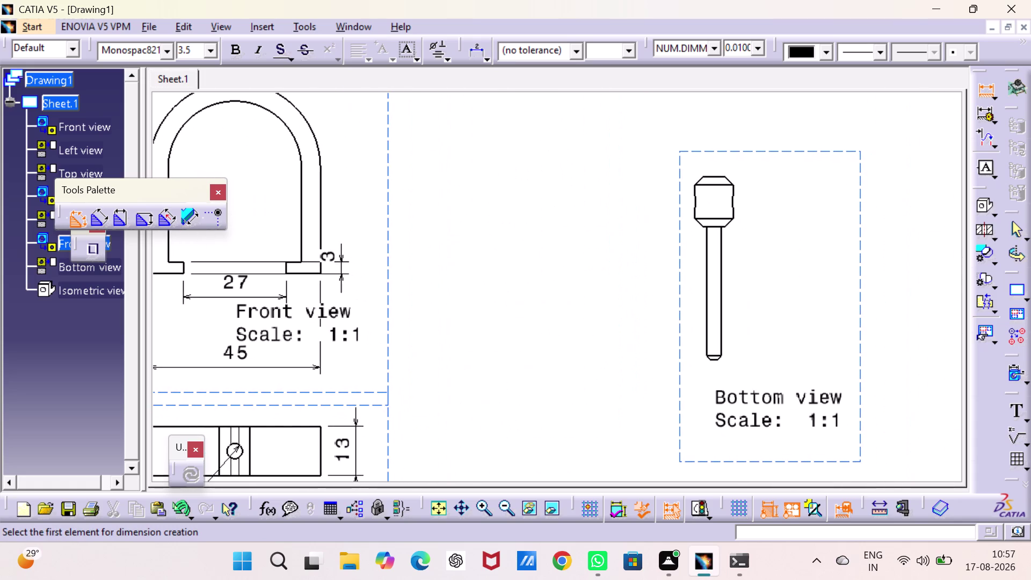
Place the Ø4 shaft diameter, drop the duplicate, and move it near the shaft's lower end.
click(721, 288)
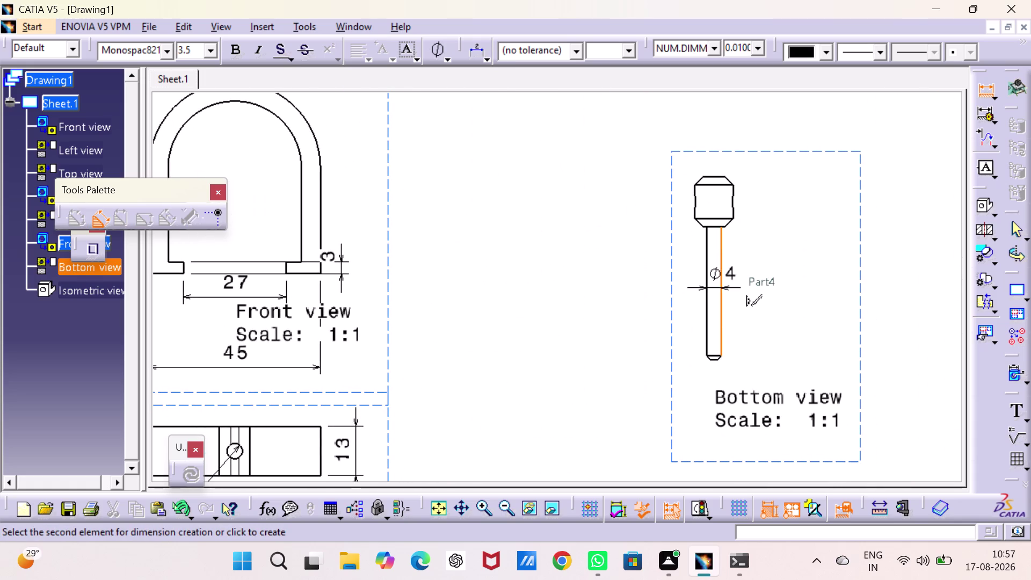
click(773, 286)
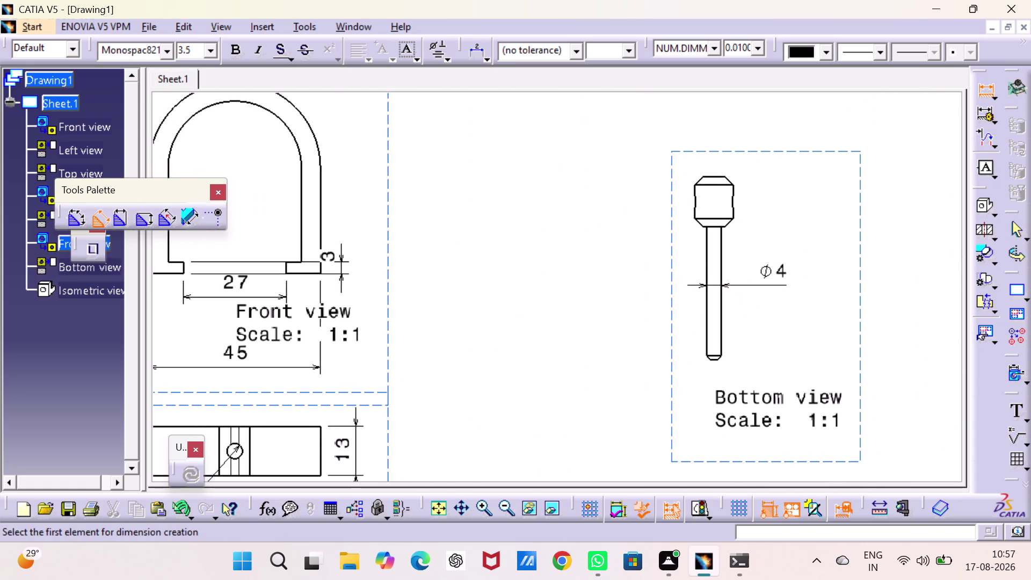
click(721, 325)
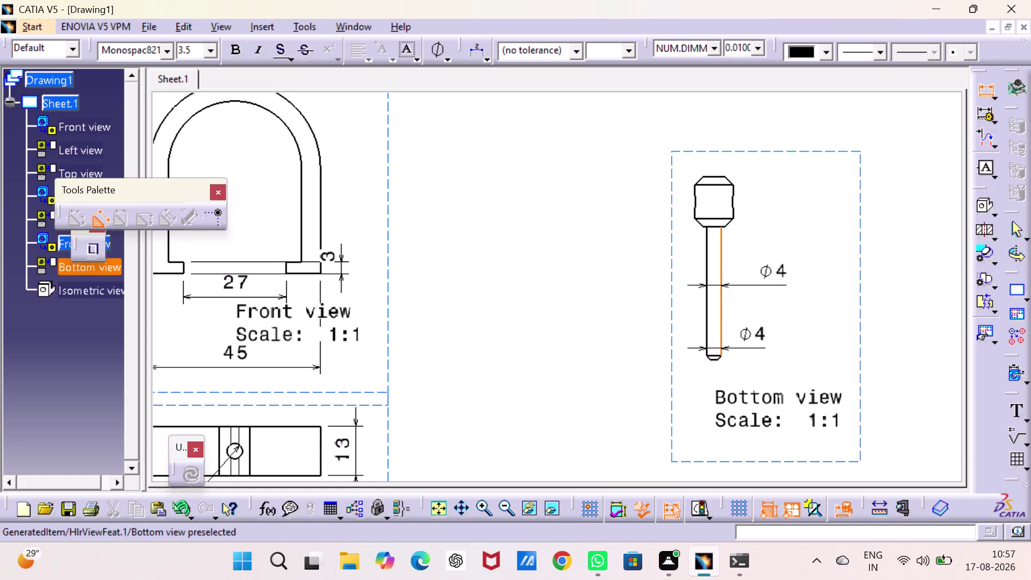
key(Escape)
key(Escape)
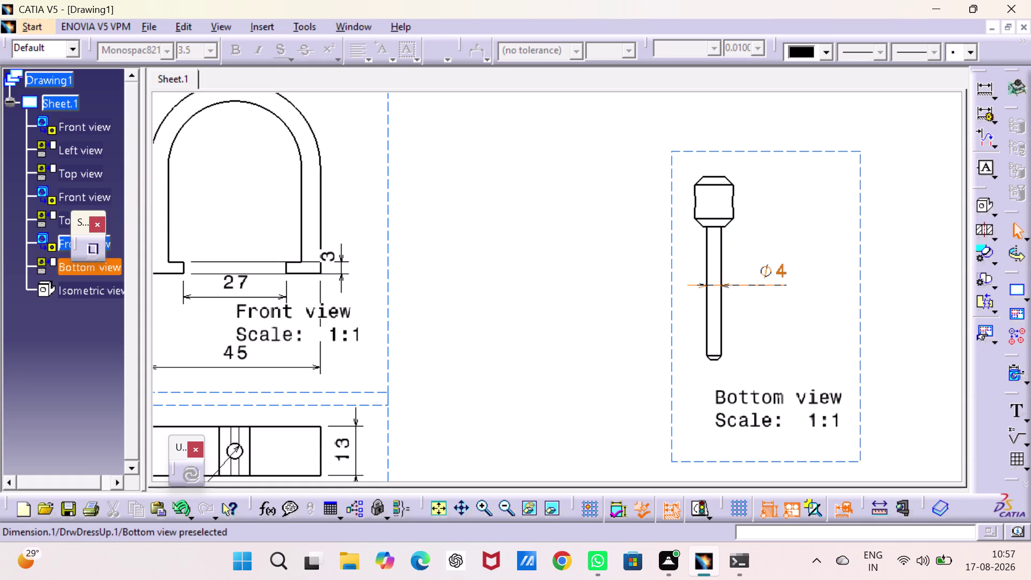
drag(771, 270, 698, 377)
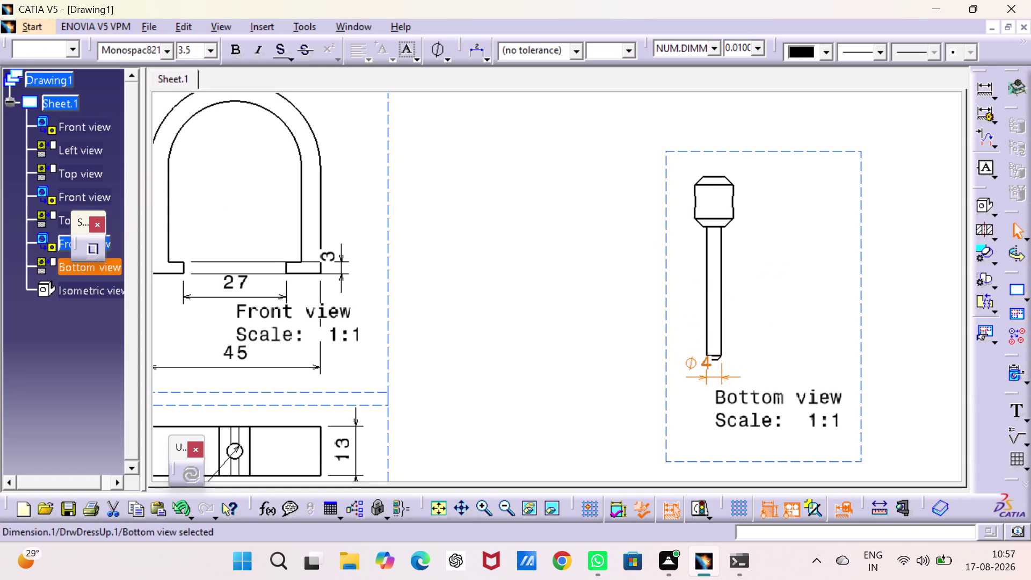
drag(698, 377, 699, 388)
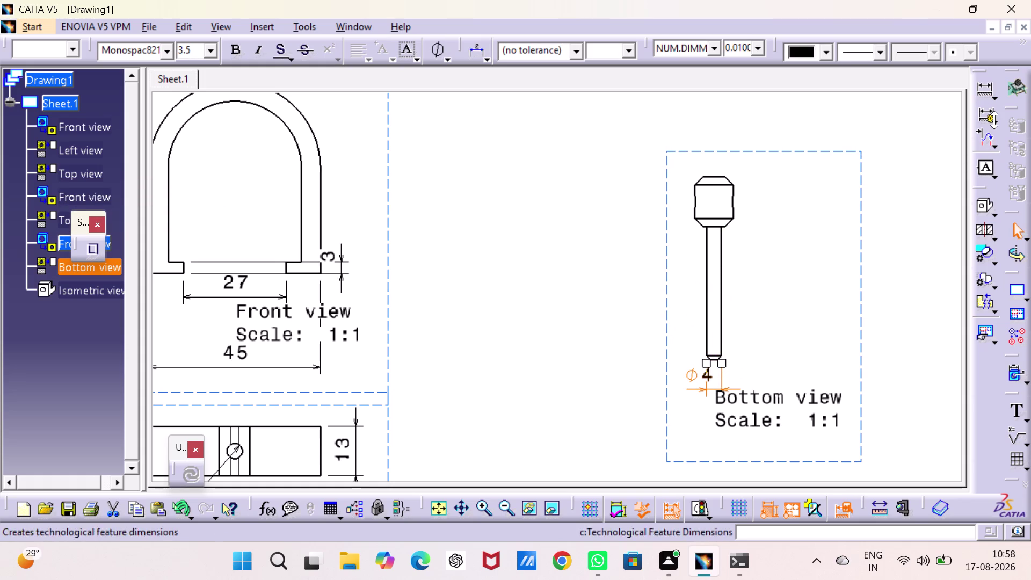
Add the 13 head-height dimension to the right of the pin head.
double_click(983, 92)
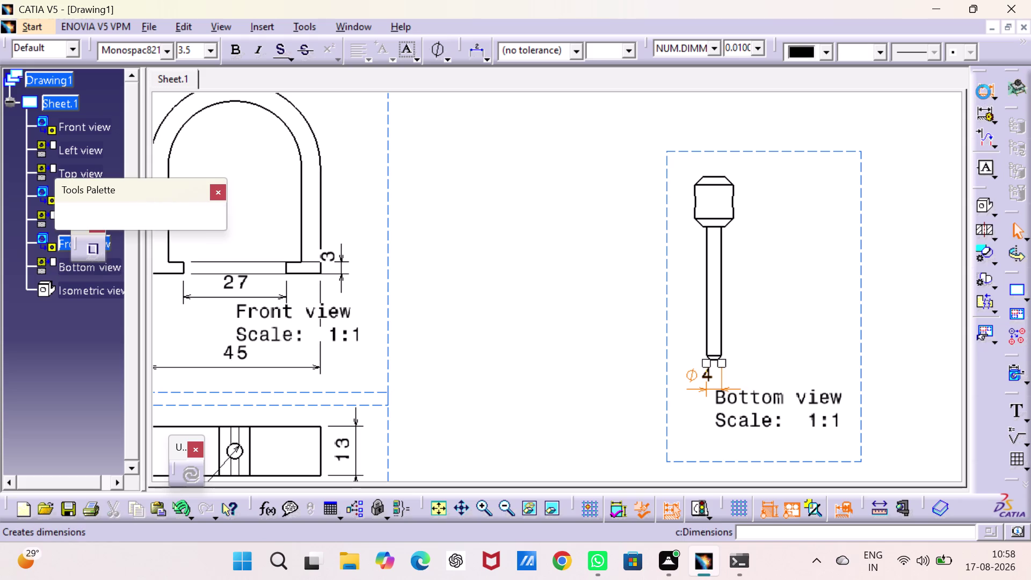
click(722, 227)
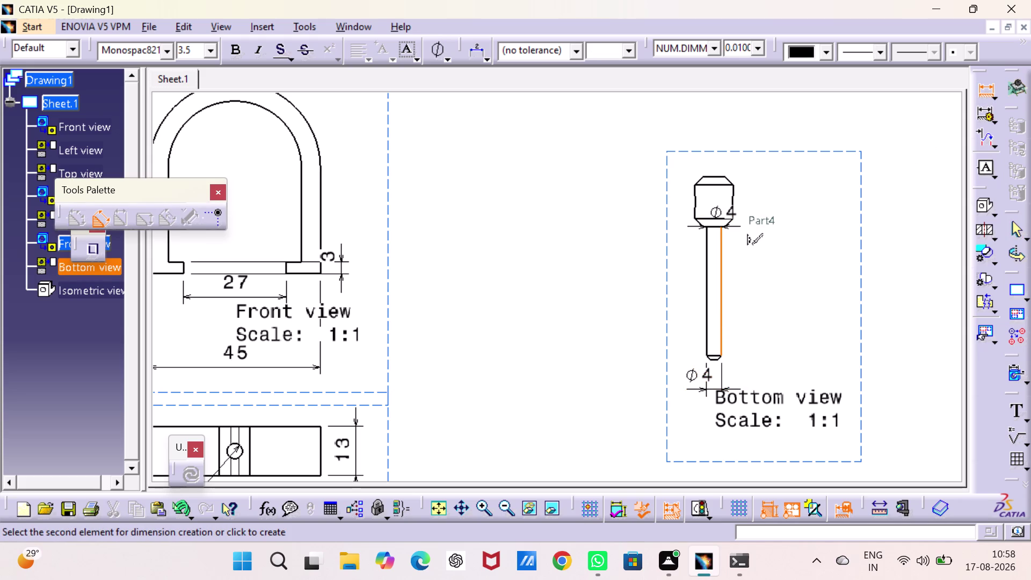
click(721, 174)
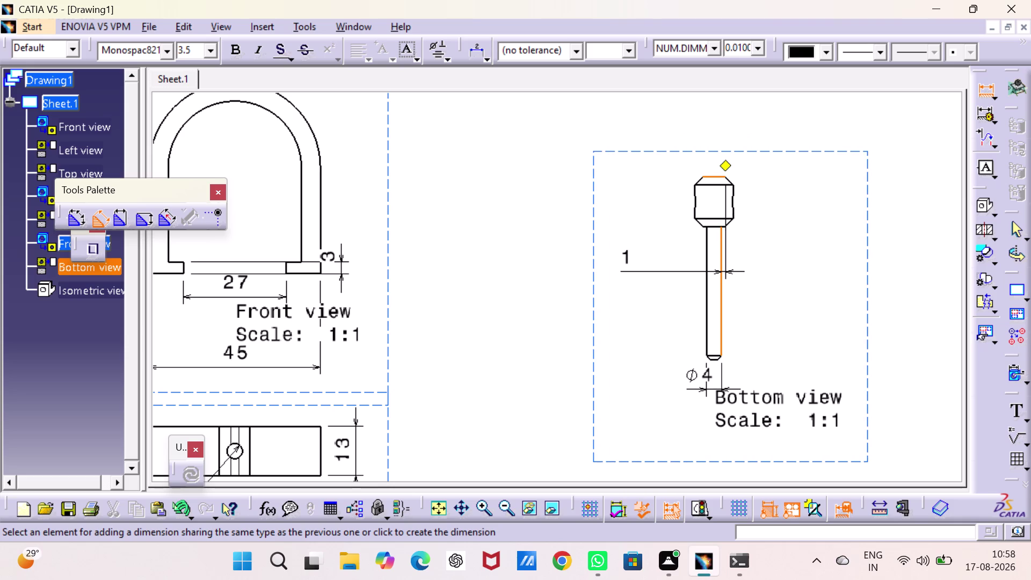
key(Escape)
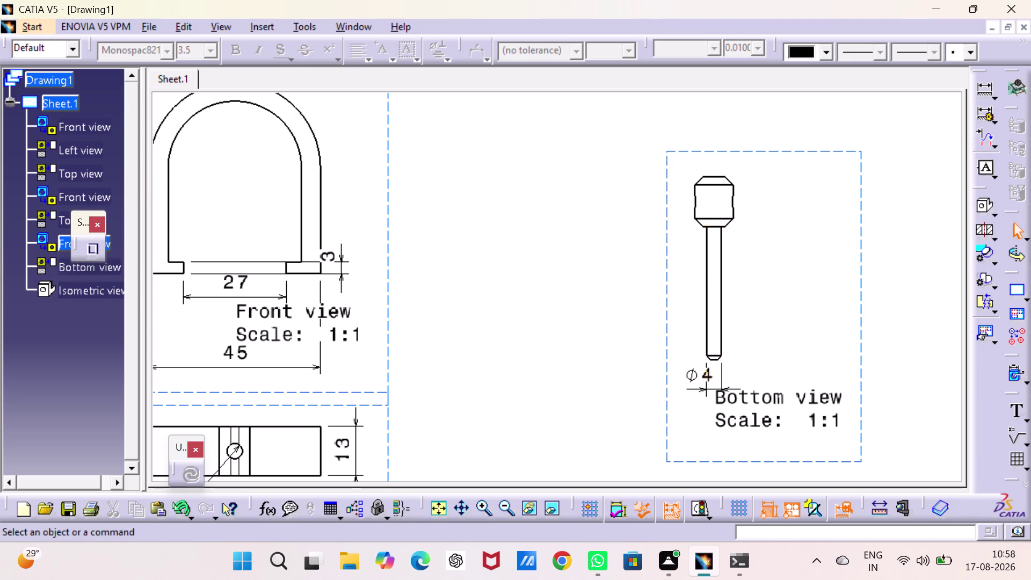
double_click(983, 87)
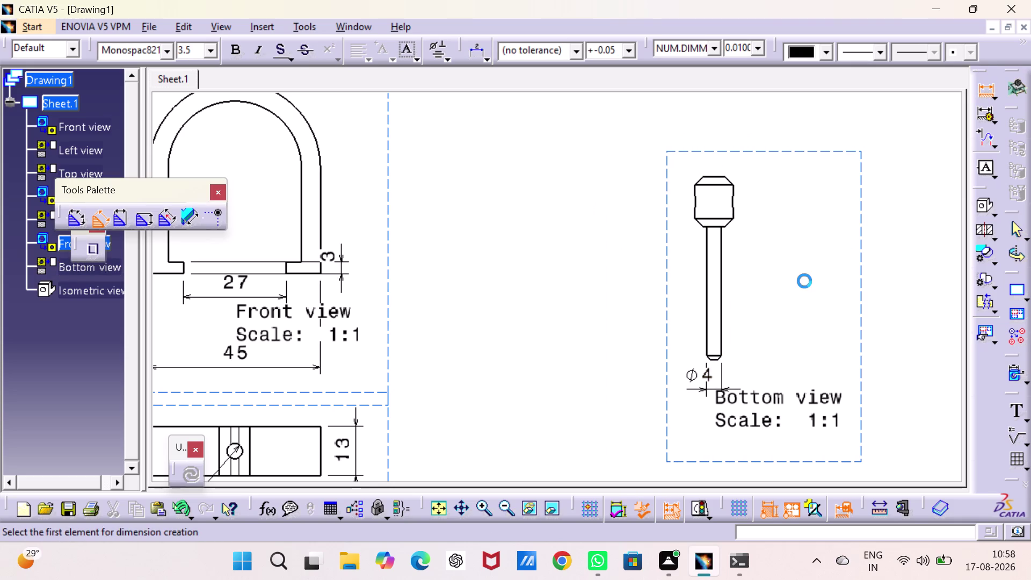
click(711, 226)
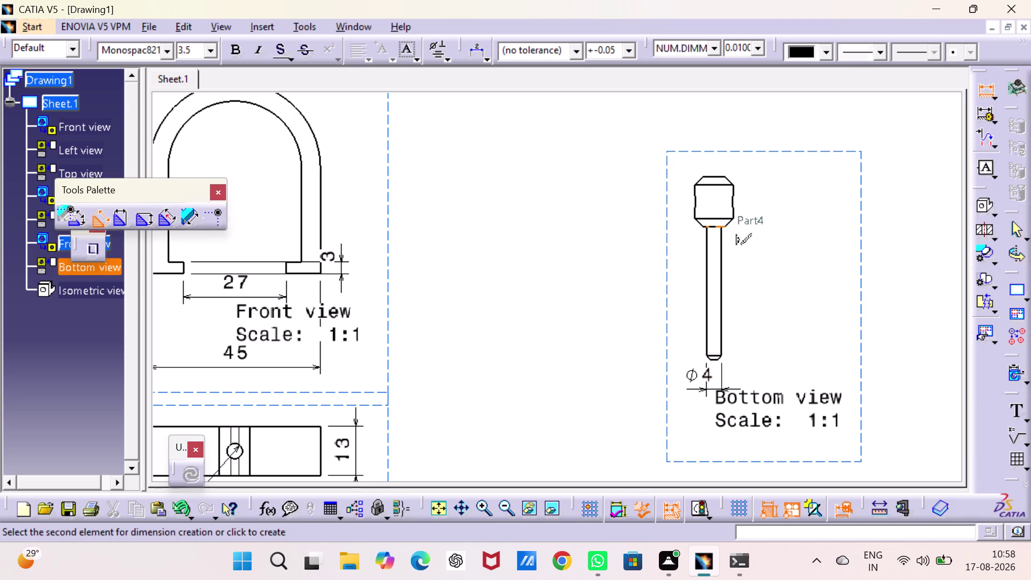
click(716, 172)
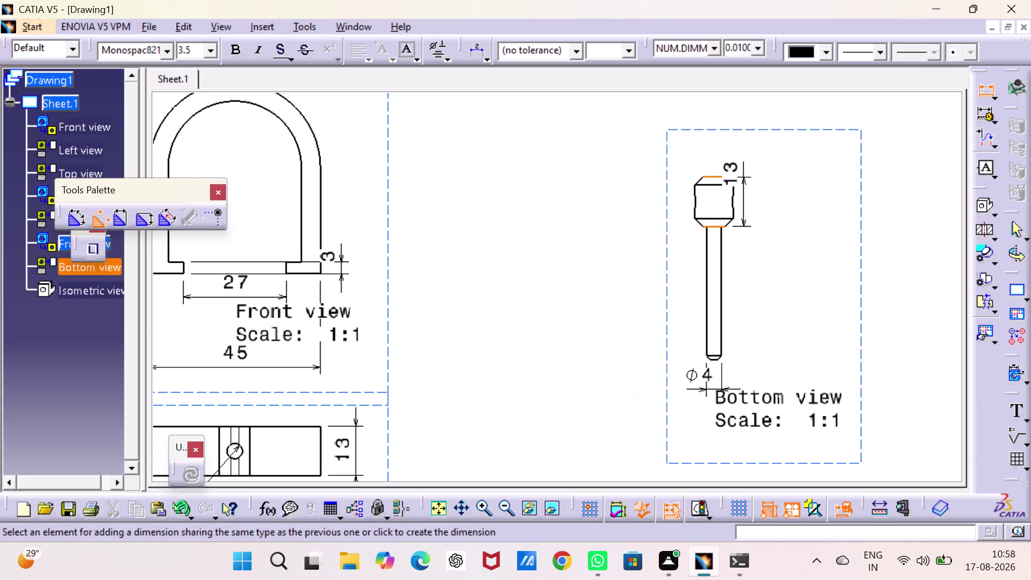
click(802, 189)
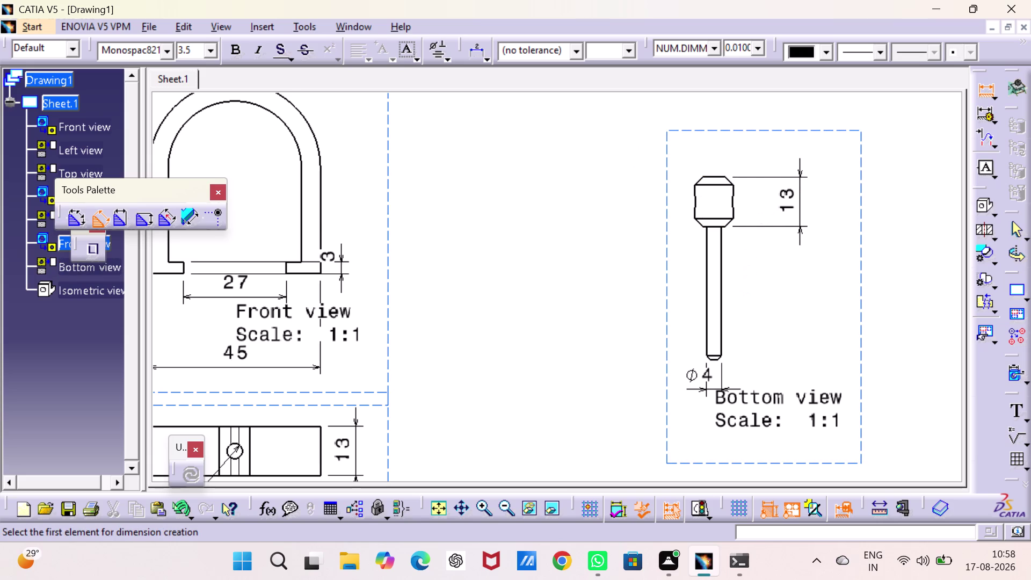
scroll(down, 3)
middle_drag(746, 299, 644, 135)
Zoom out across the sheet, then zoom in on the small front view's concentric circles.
middle_drag(657, 195, 677, 403)
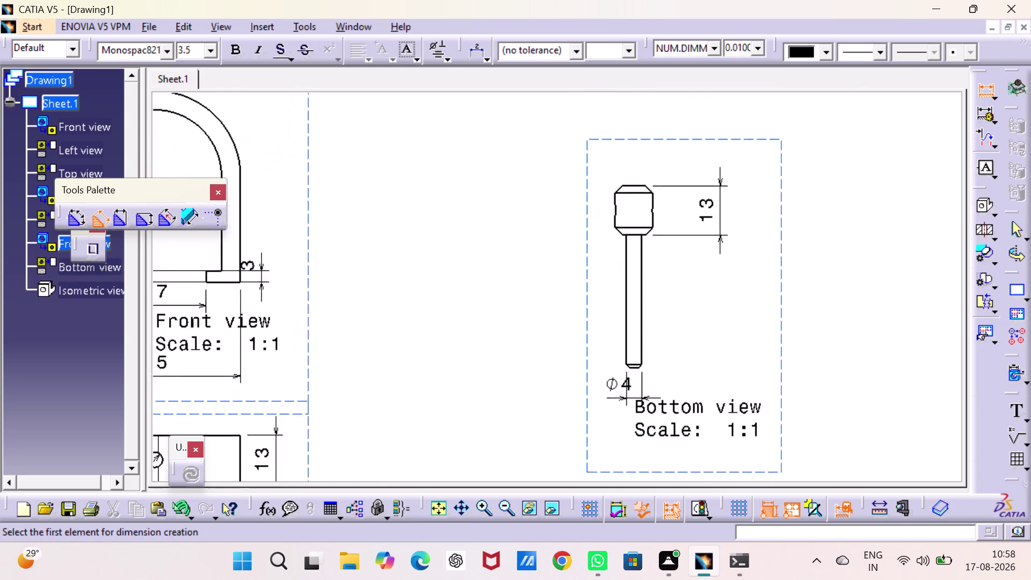
middle_drag(677, 403, 719, 164)
middle_drag(686, 240, 553, 82)
click(436, 507)
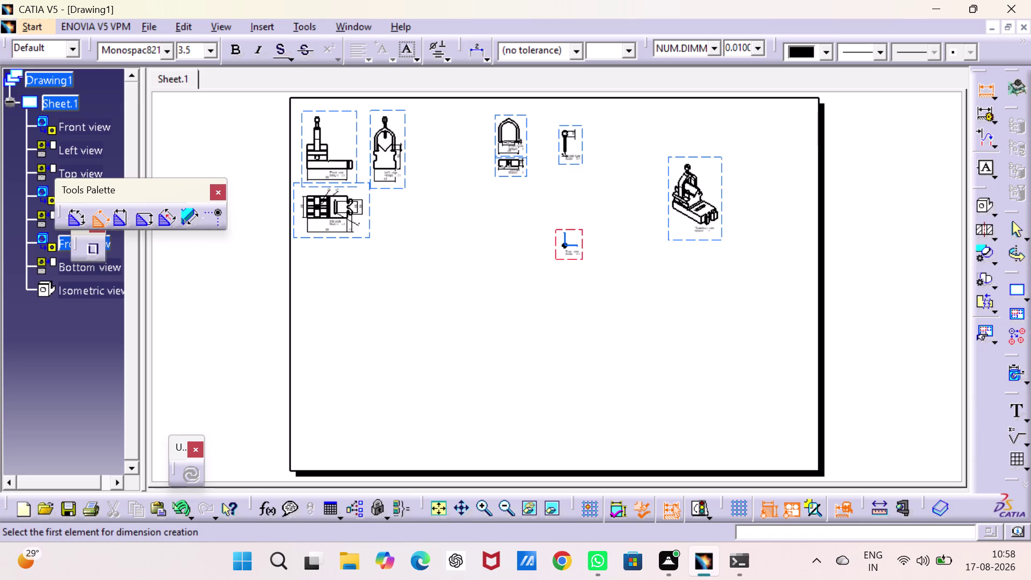
middle_drag(579, 251, 579, 165)
scroll(up, 3)
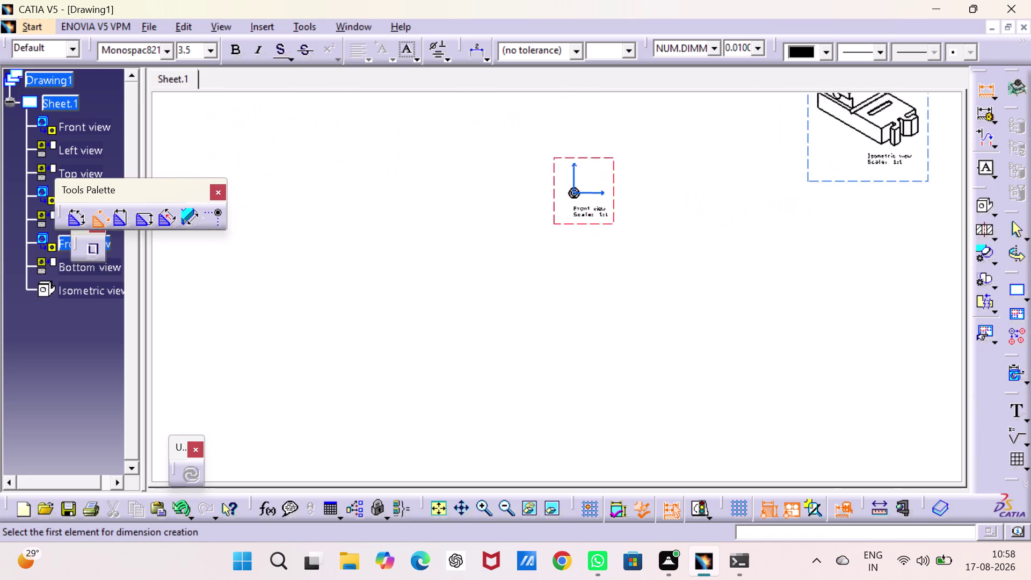
middle_drag(579, 165, 578, 102)
middle_drag(585, 117, 584, 124)
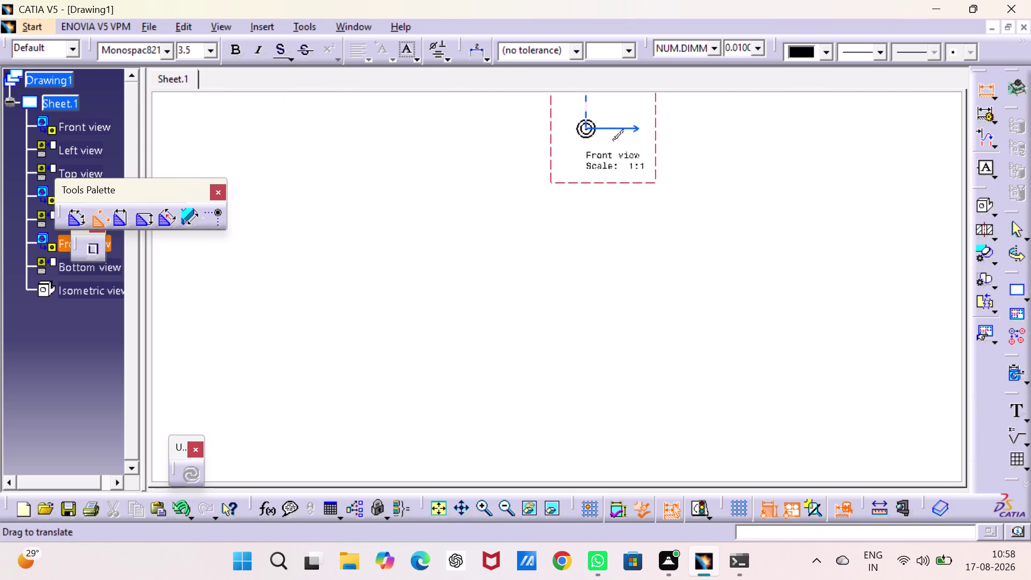
middle_drag(584, 124, 566, 321)
middle_drag(565, 322, 566, 221)
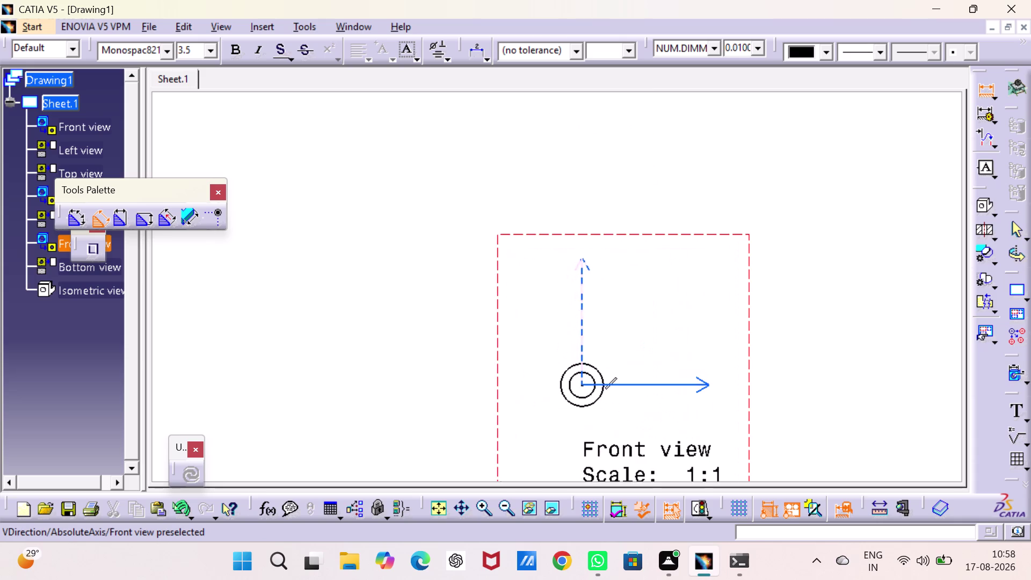
middle_drag(566, 221, 566, 220)
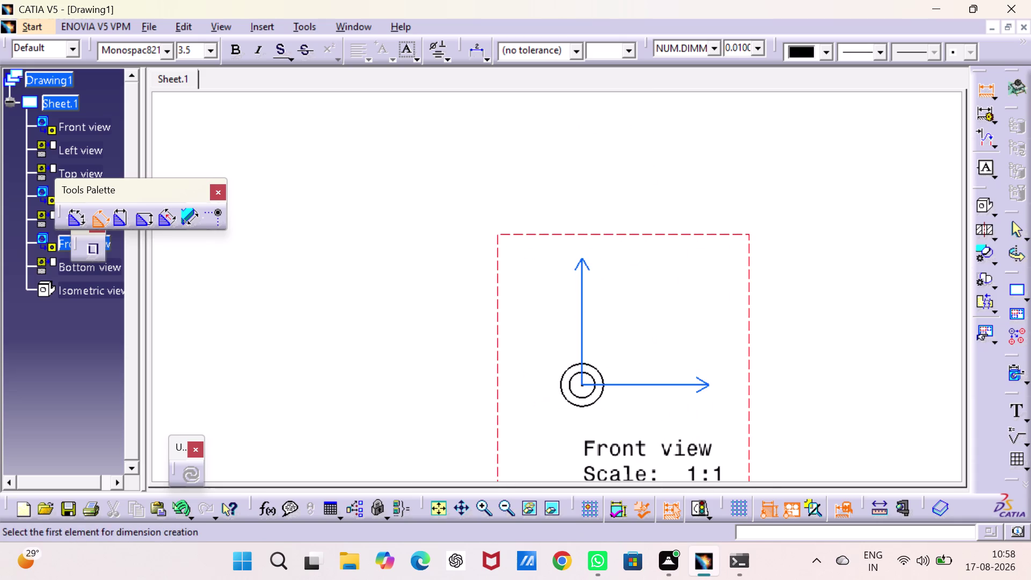
Place R5 on the outer circle and R3 on the inner circle, then zoom back out.
click(598, 368)
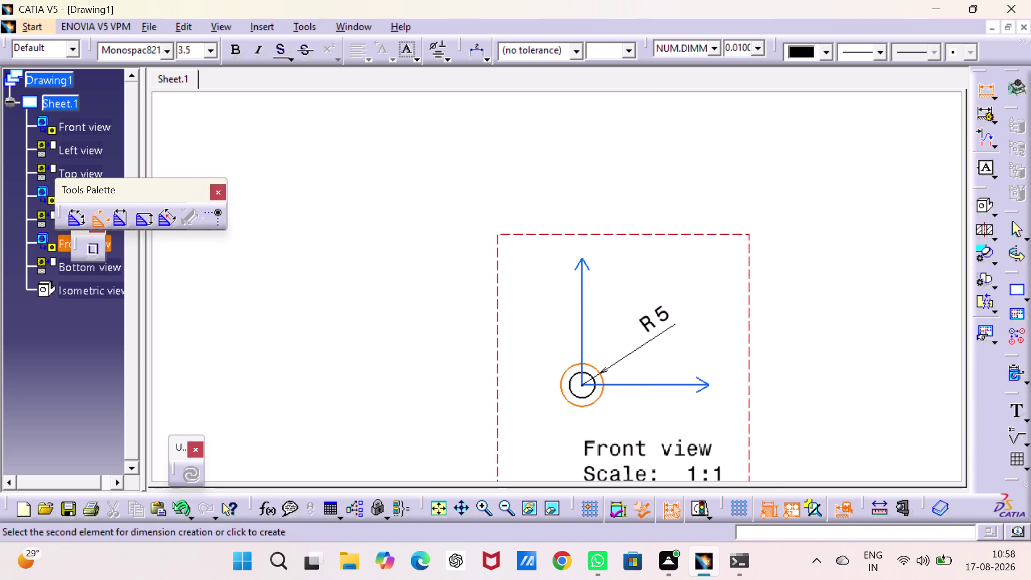
click(653, 339)
click(588, 396)
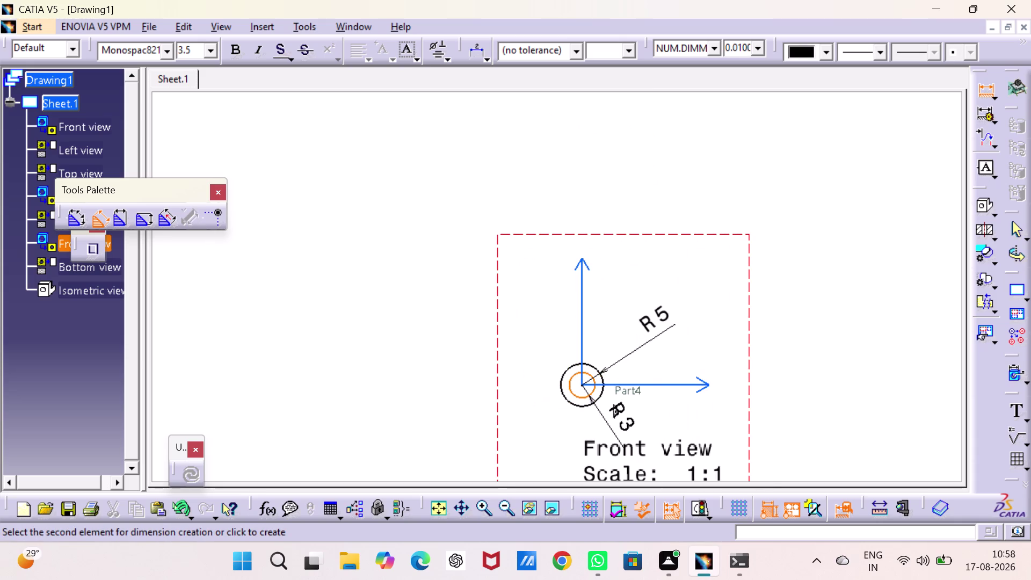
click(712, 366)
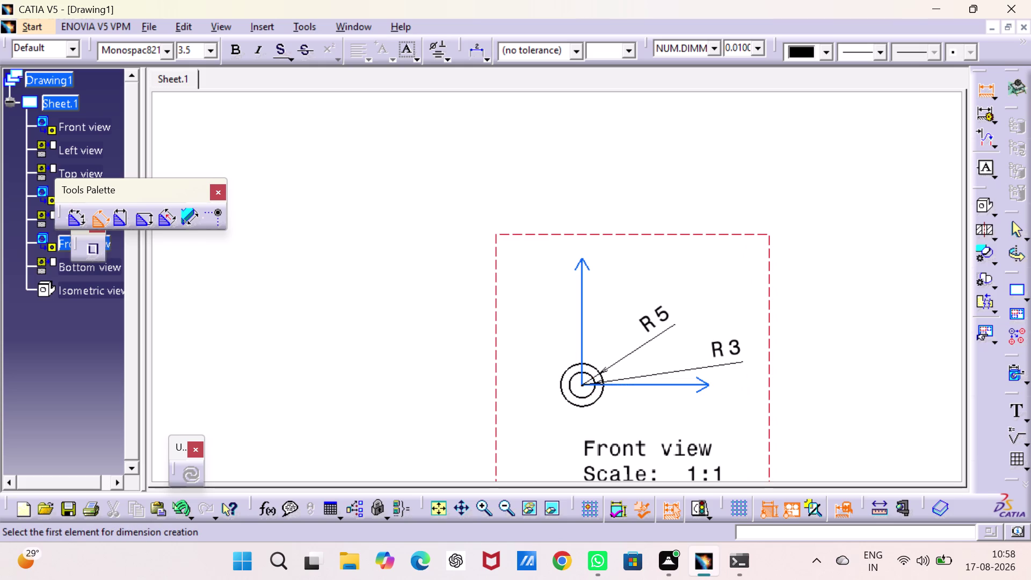
middle_drag(650, 340, 653, 341)
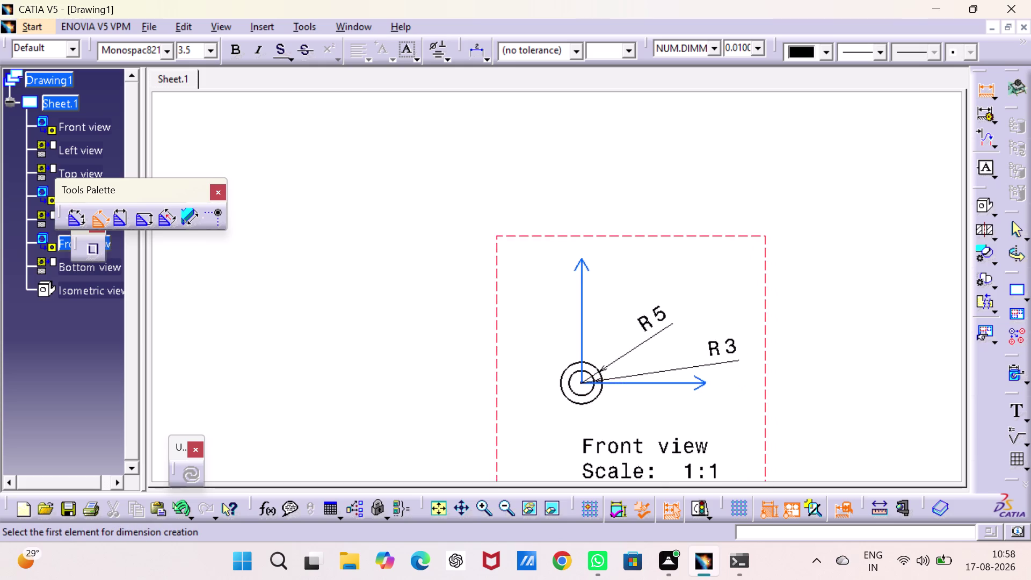
middle_drag(653, 341, 677, 478)
key(Escape)
Move the small front view higher and the bottom view lower on the sheet.
key(Escape)
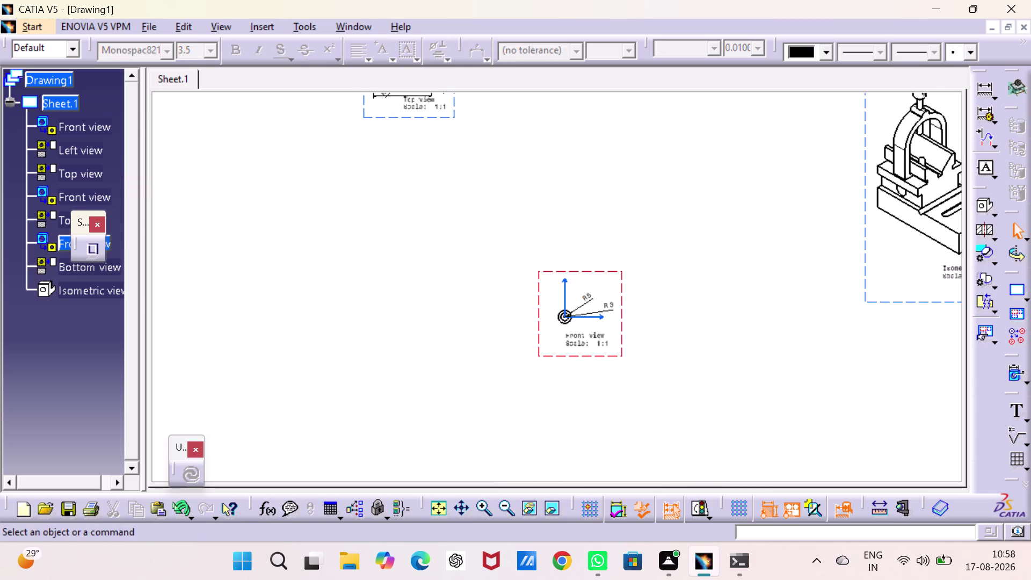
drag(588, 271, 576, 101)
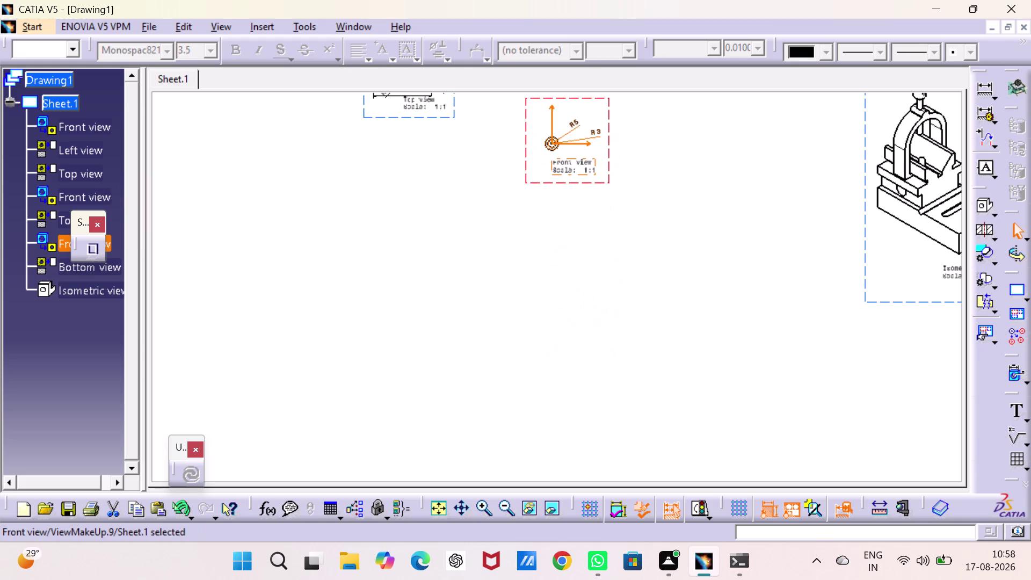
middle_drag(581, 113, 584, 455)
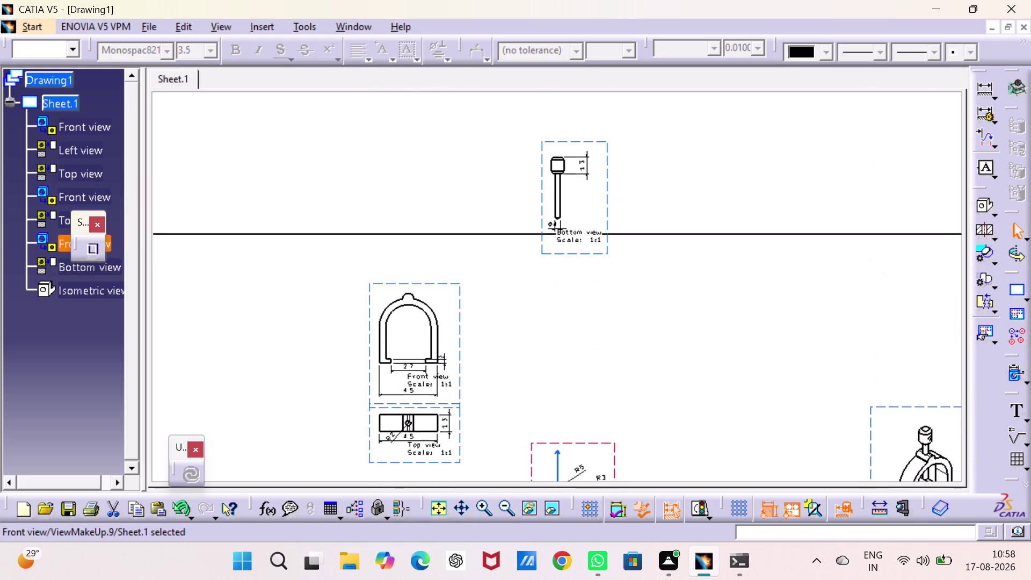
drag(582, 250, 585, 421)
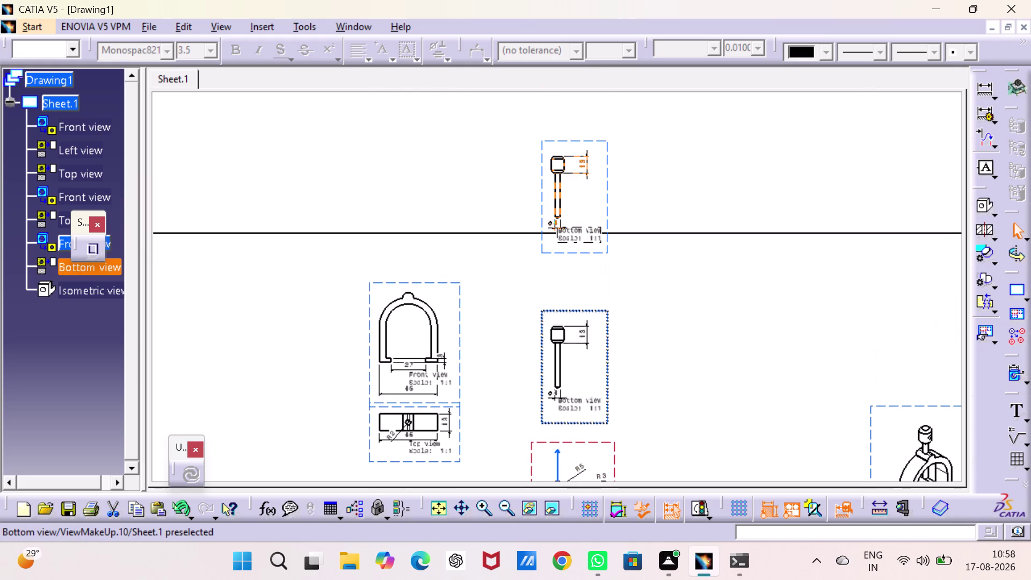
drag(584, 420, 584, 420)
click(709, 377)
Save the drawing into the v assembly folder with Ctrl+S.
key(ctrl+s)
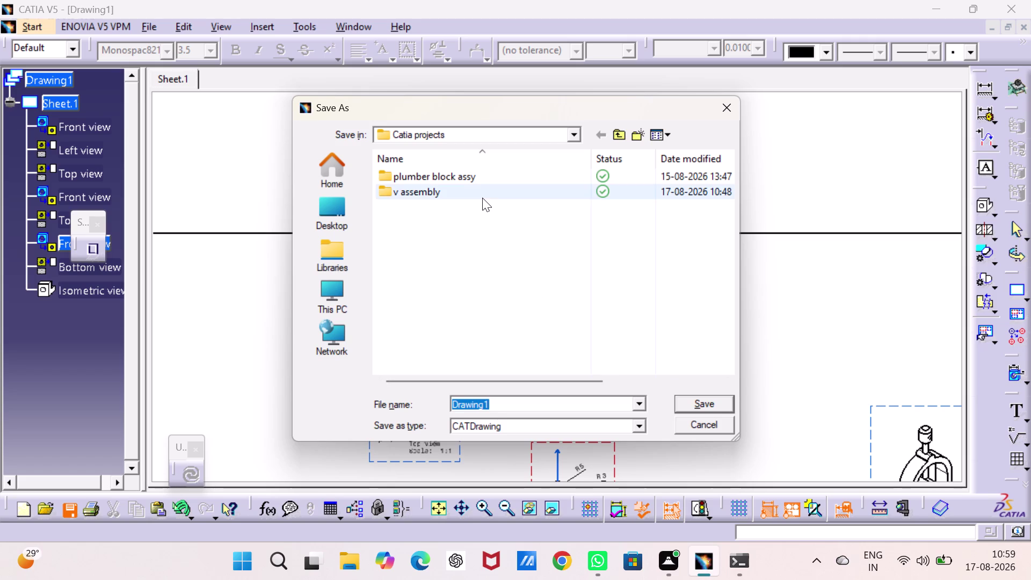
double_click(482, 197)
click(685, 403)
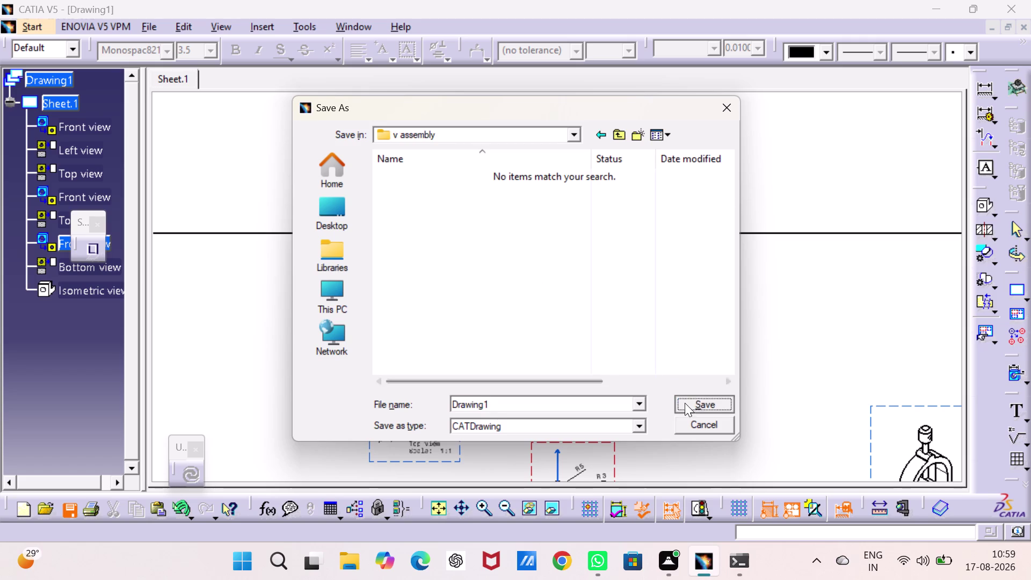